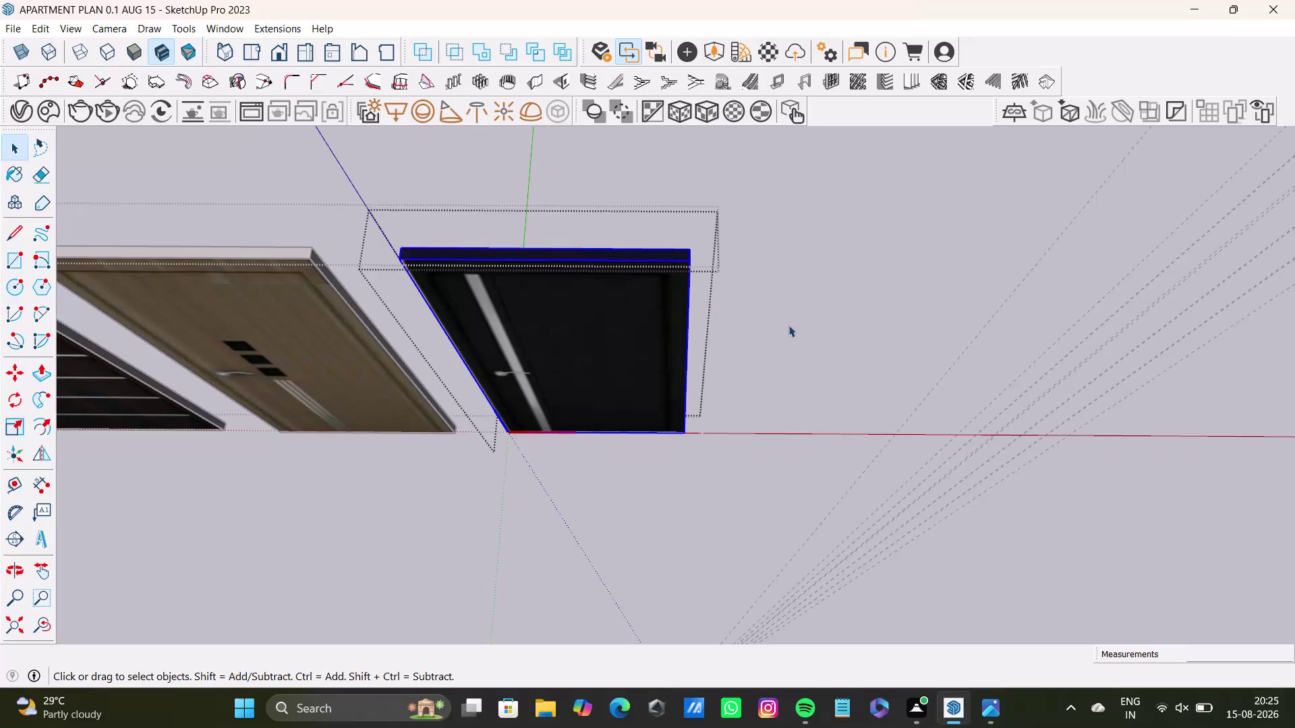
Deselect the black door and orbit around it, then back out to the whole row.
scroll(up, 3)
click(880, 289)
key(space)
middle_drag(785, 367, 787, 367)
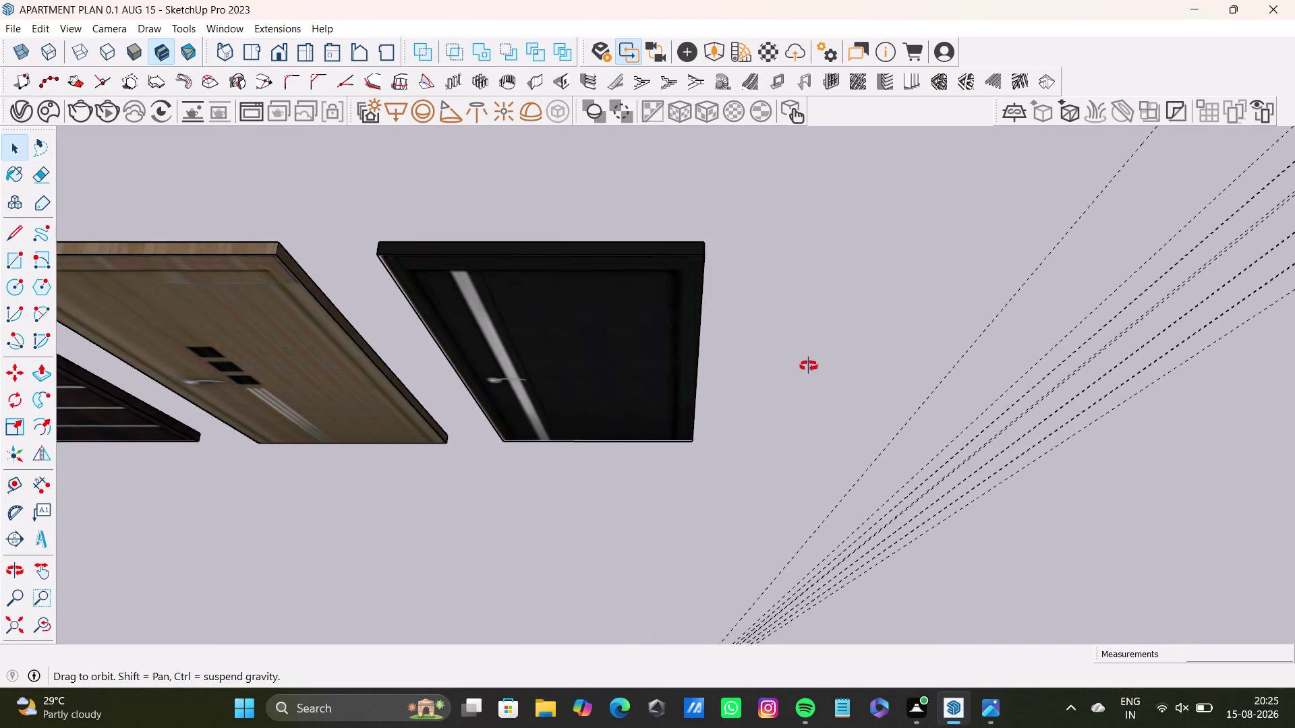
middle_drag(787, 367, 870, 359)
scroll(up, 3)
middle_drag(441, 271, 589, 231)
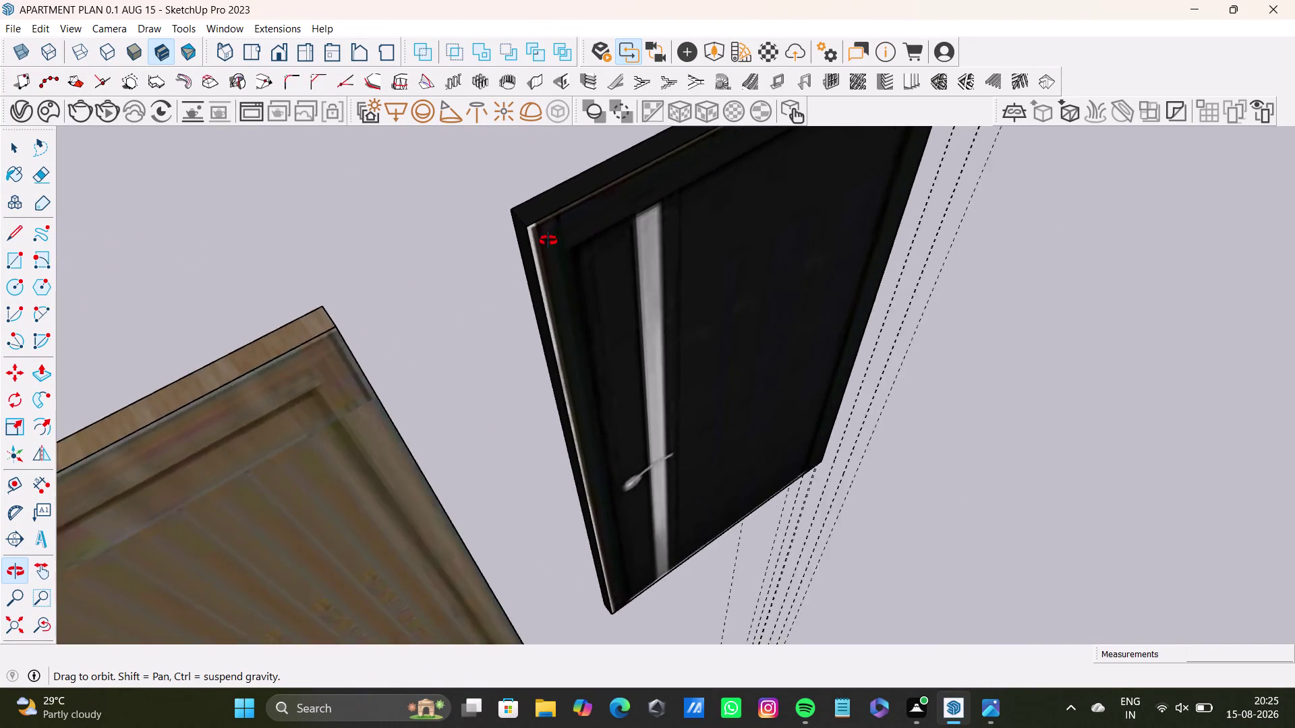
middle_drag(588, 231, 523, 247)
scroll(down, 3)
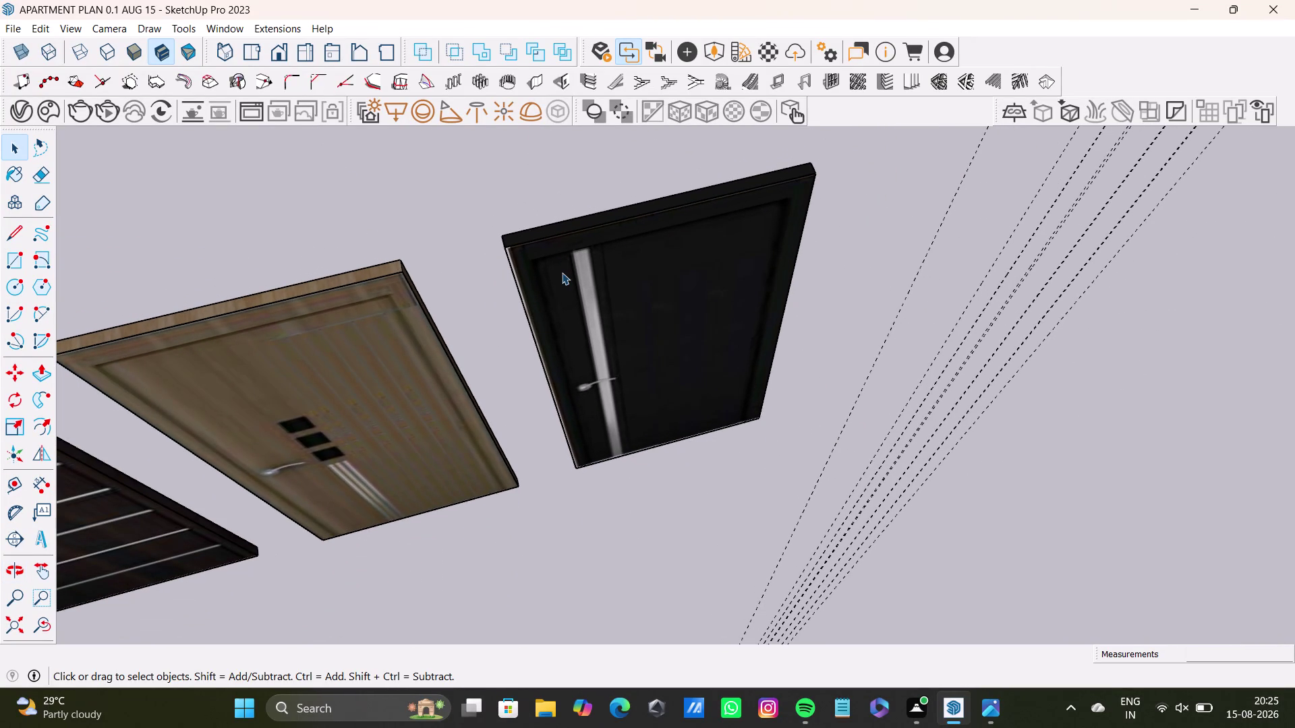
key(space)
scroll(down, 3)
middle_drag(659, 363, 732, 444)
middle_drag(734, 444, 583, 412)
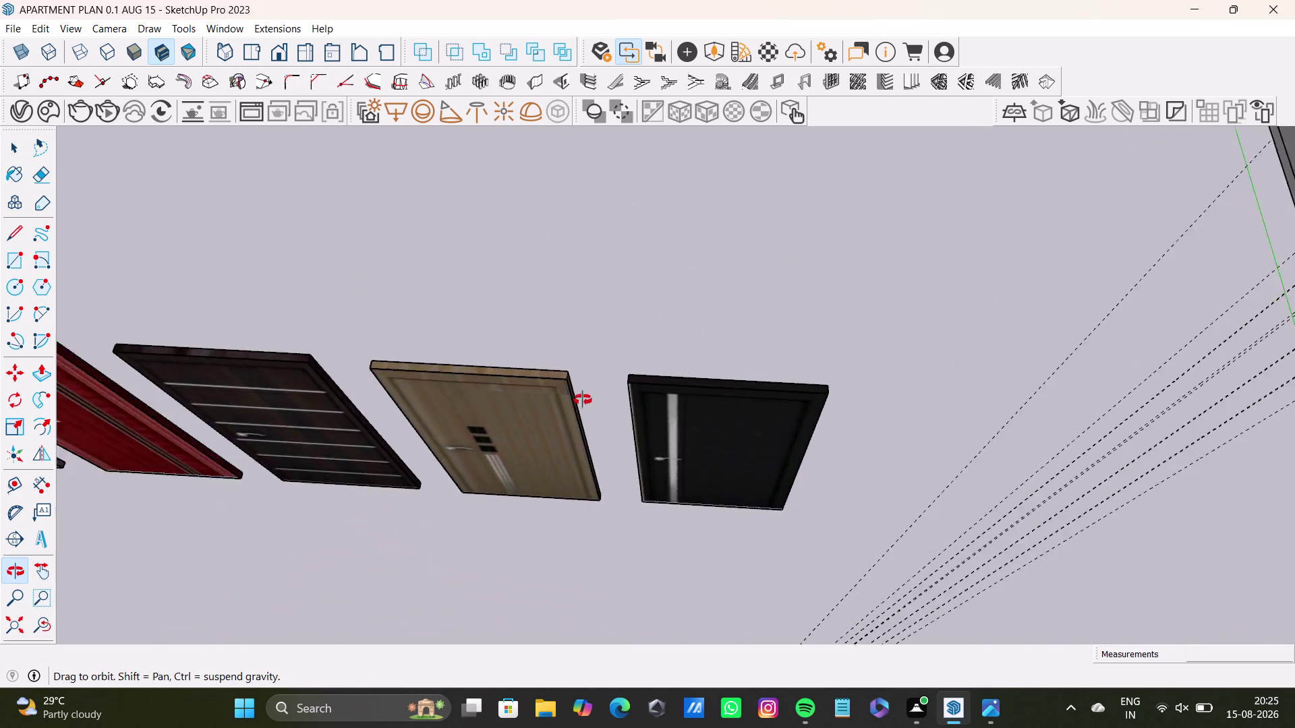
middle_drag(583, 412, 658, 279)
Try selecting the black door while orbiting to inspect its edge and thickness.
drag(608, 212, 921, 528)
triple_click(792, 442)
click(792, 442)
double_click(786, 443)
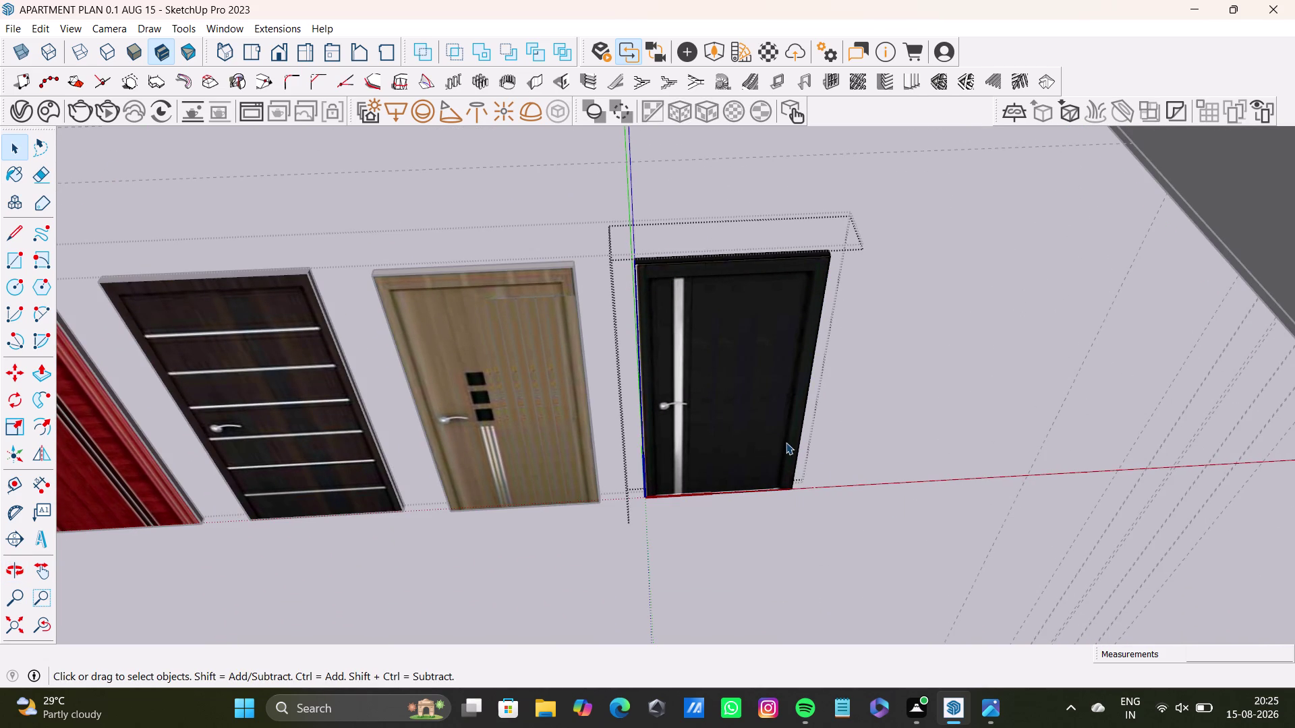
middle_drag(737, 461, 739, 635)
scroll(up, 3)
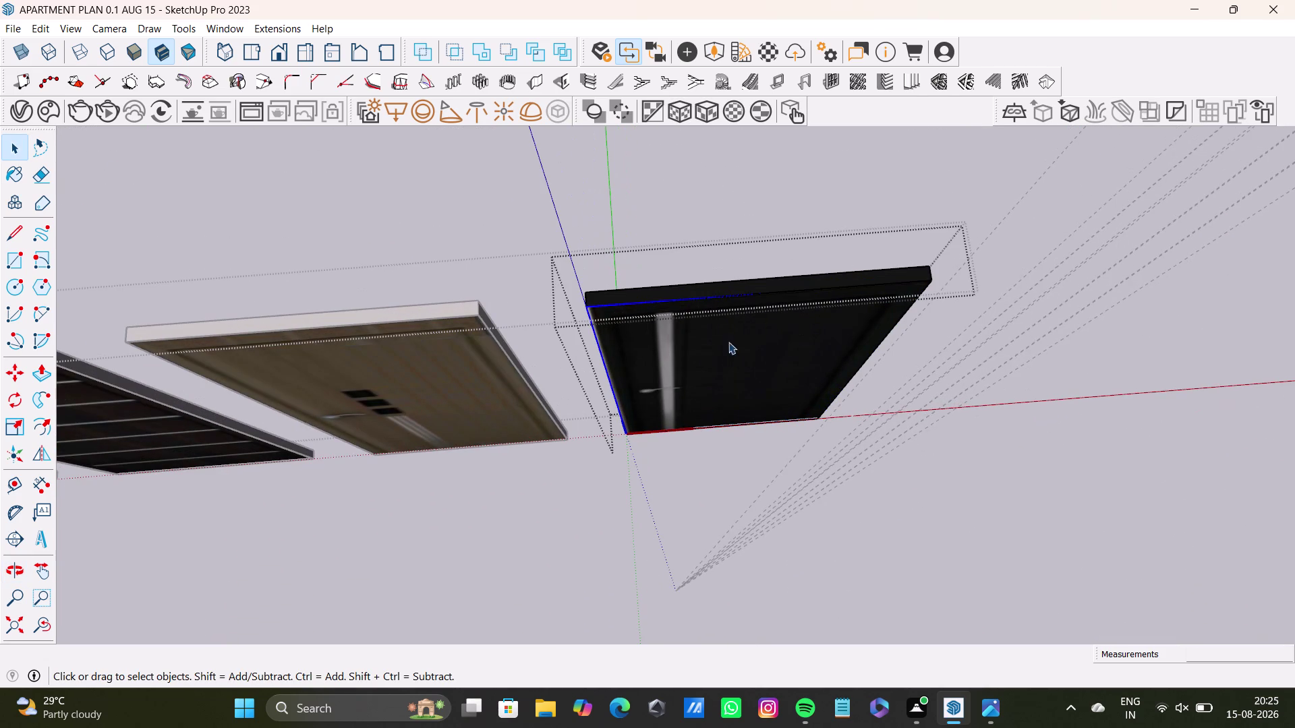
triple_click(737, 338)
drag(560, 263, 879, 480)
middle_drag(727, 400, 934, 454)
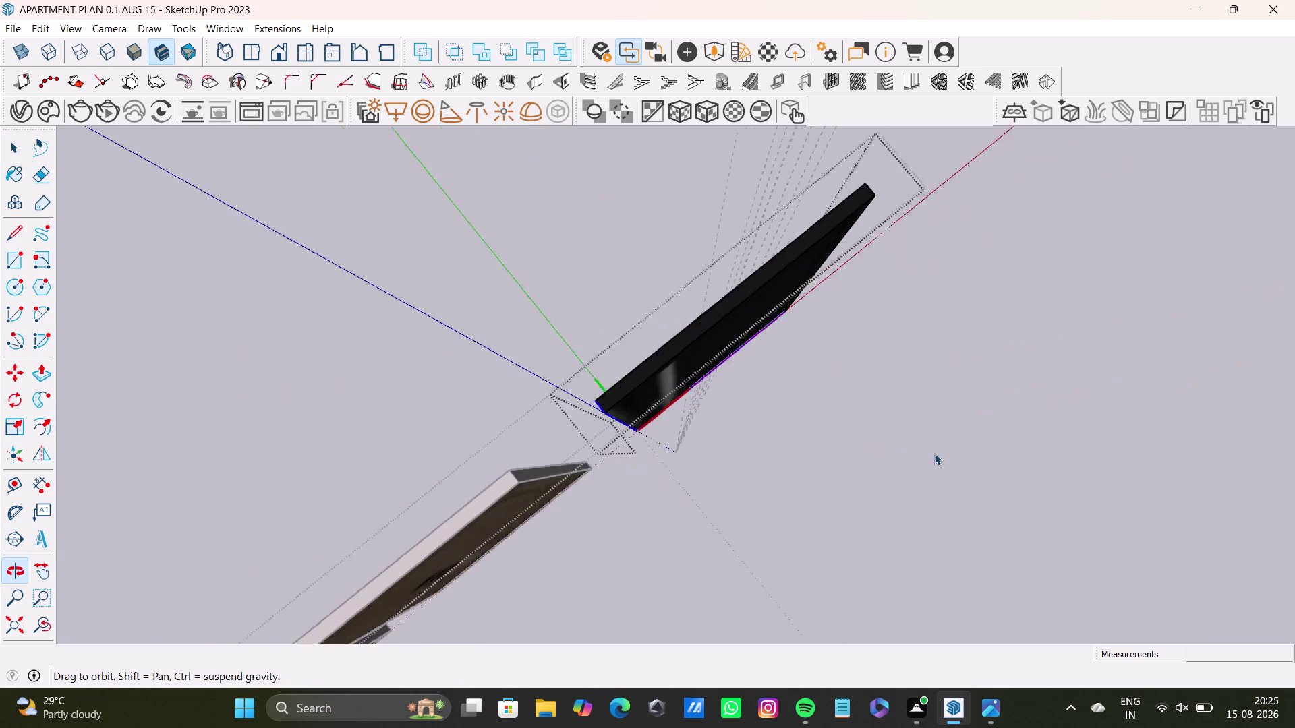
middle_drag(934, 454, 934, 454)
scroll(up, 3)
triple_click(682, 340)
click(684, 340)
middle_drag(782, 417, 477, 158)
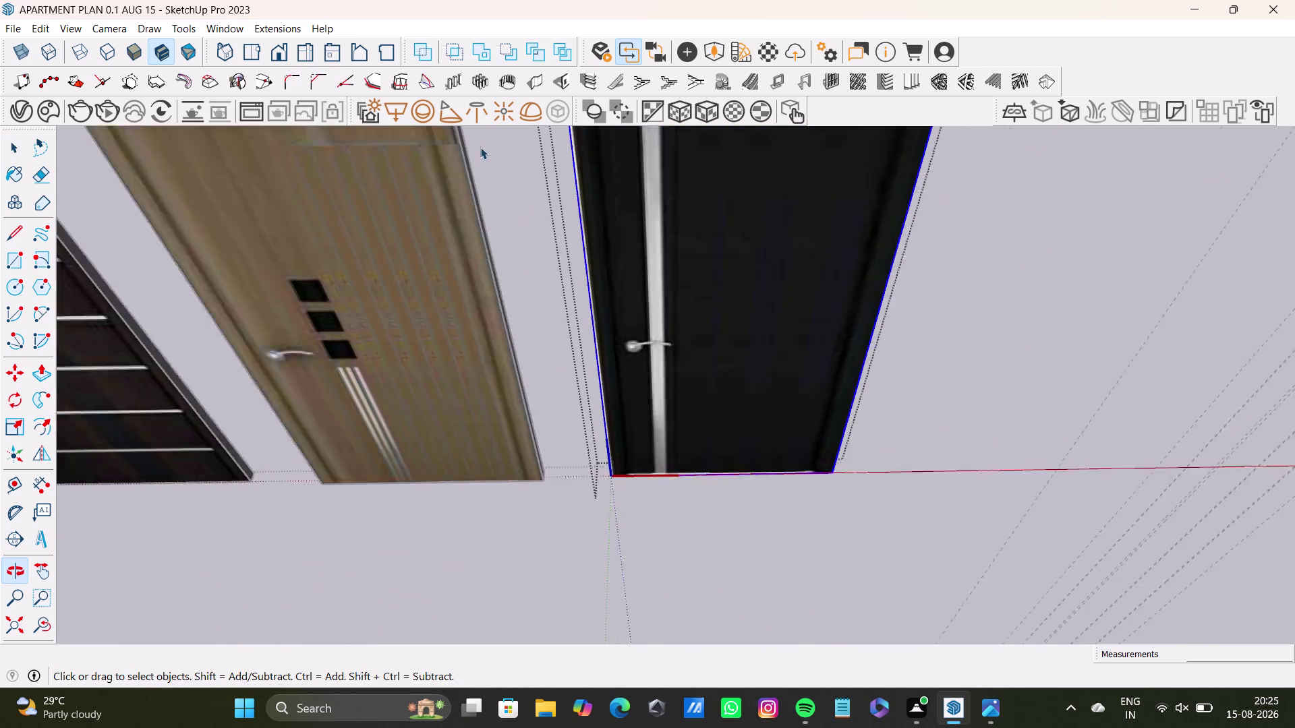
Orbit out until the row of doors beside the building is in view.
key(space)
click(900, 418)
click(928, 408)
click(928, 407)
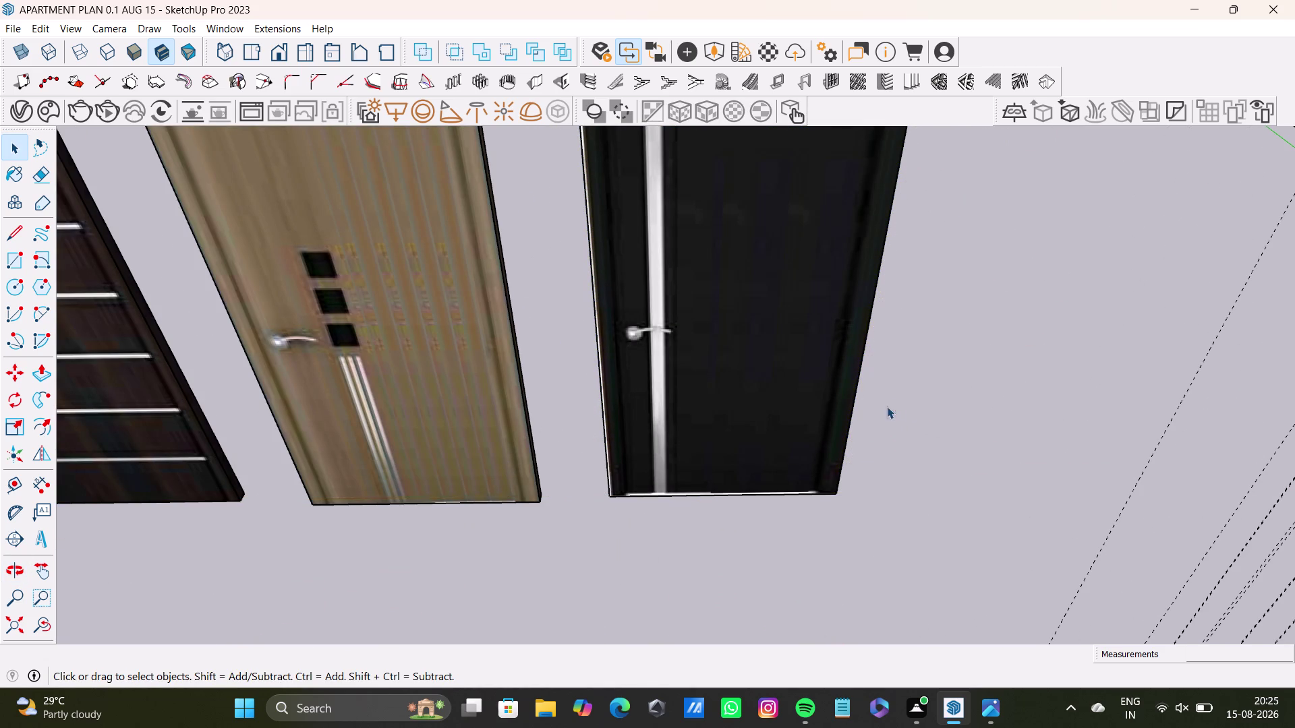
middle_drag(884, 417, 812, 611)
middle_drag(641, 404, 629, 199)
middle_drag(646, 262, 732, 407)
middle_drag(761, 417, 740, 290)
scroll(down, 3)
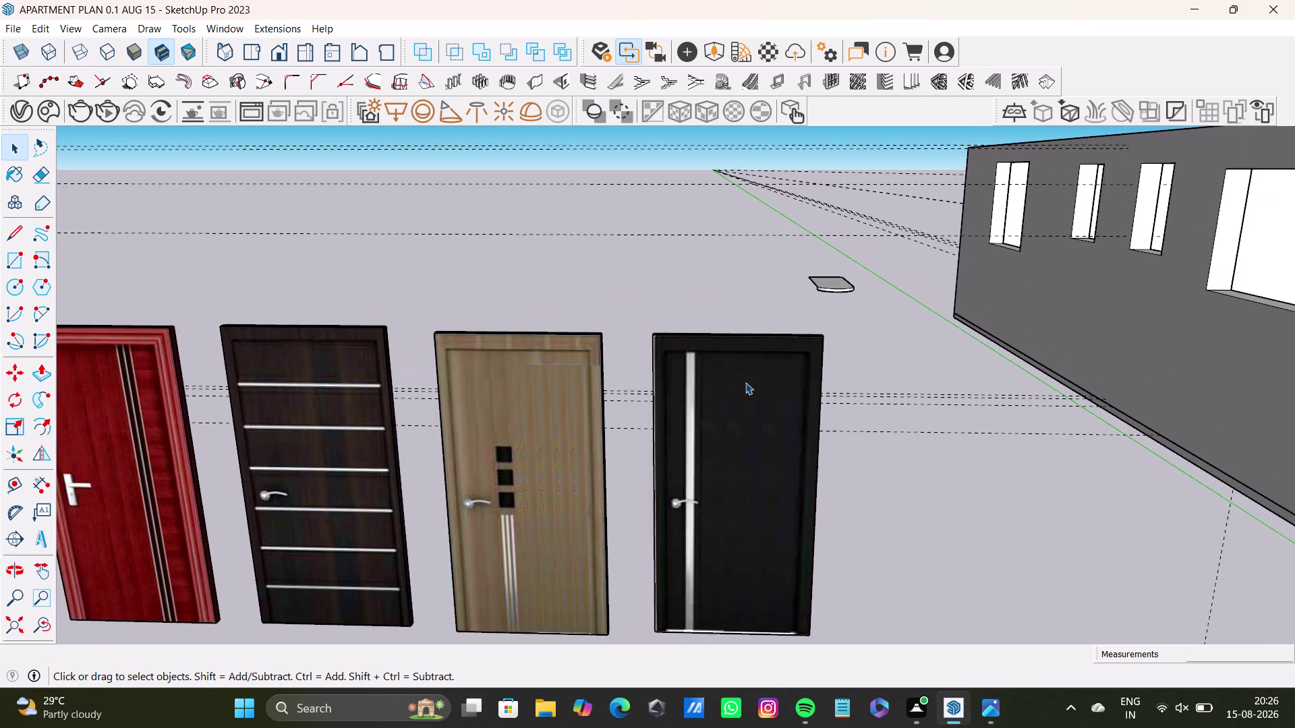
scroll(down, 3)
middle_drag(745, 382, 815, 331)
middle_click(403, 403)
scroll(down, 3)
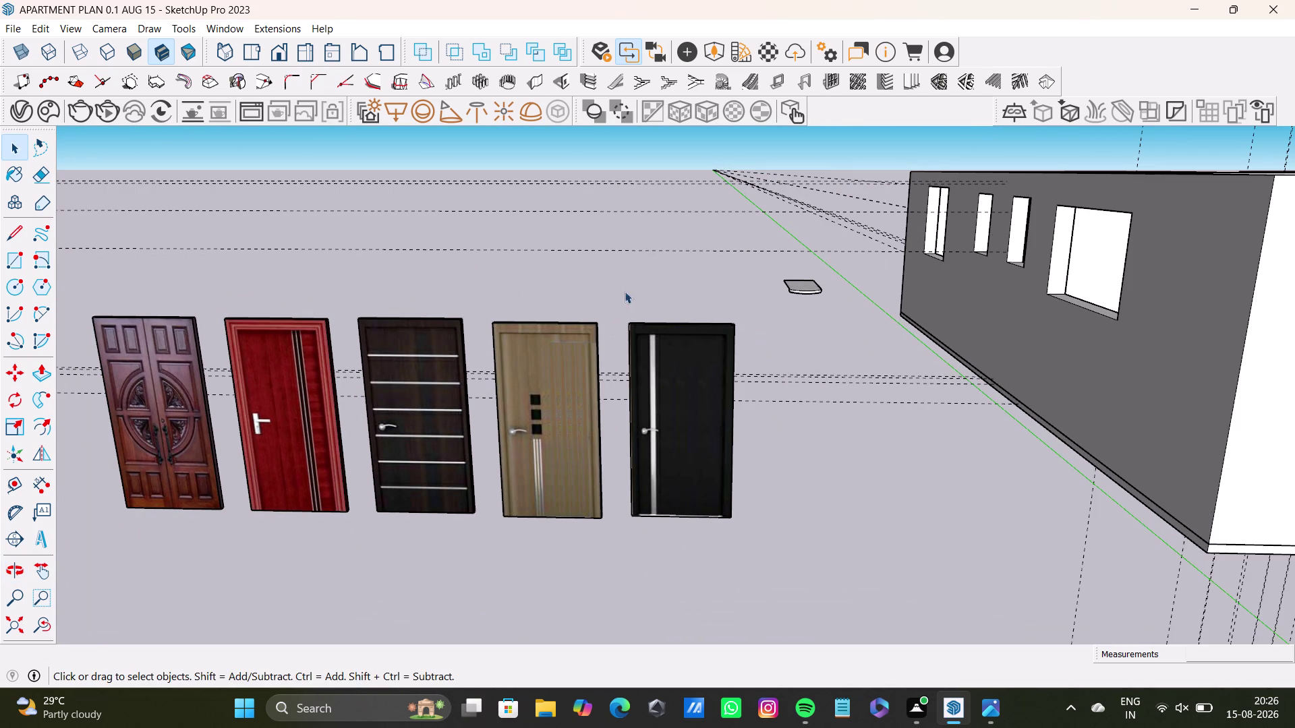
Enter the doors group and box-select all of the black door's geometry.
drag(624, 297, 767, 546)
triple_click(723, 500)
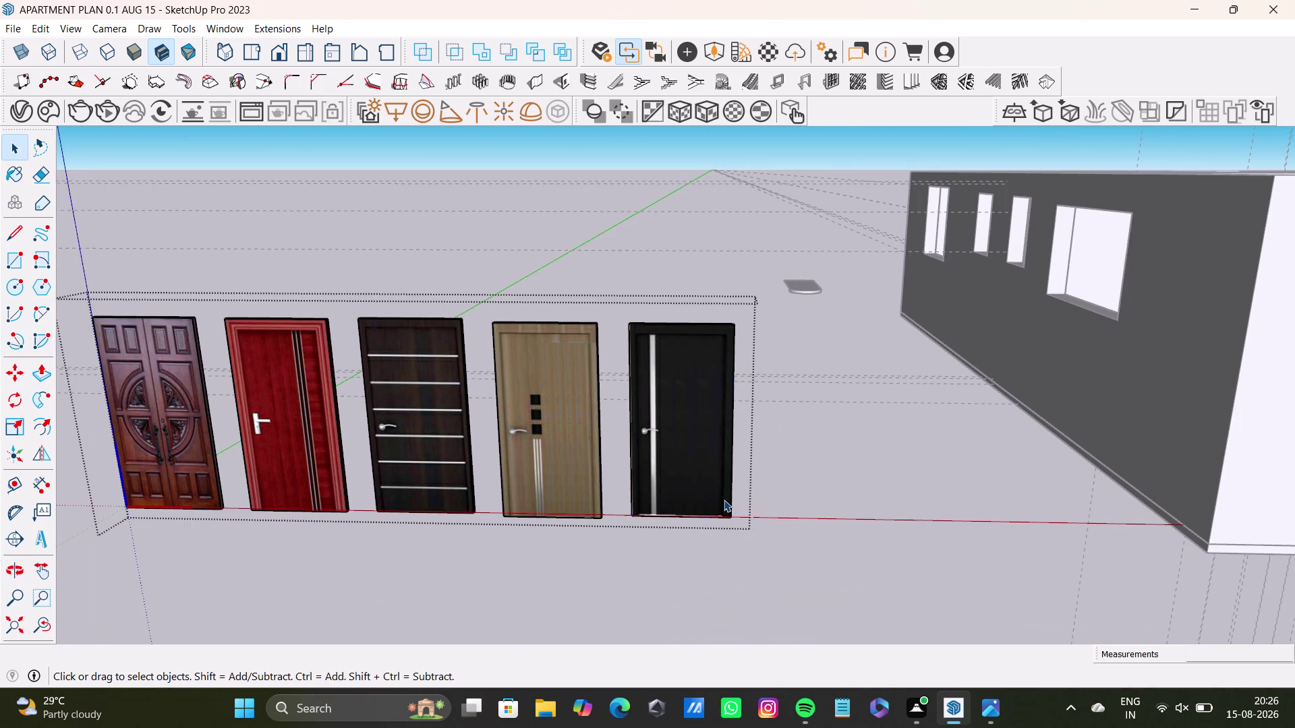
click(724, 500)
drag(616, 319, 774, 559)
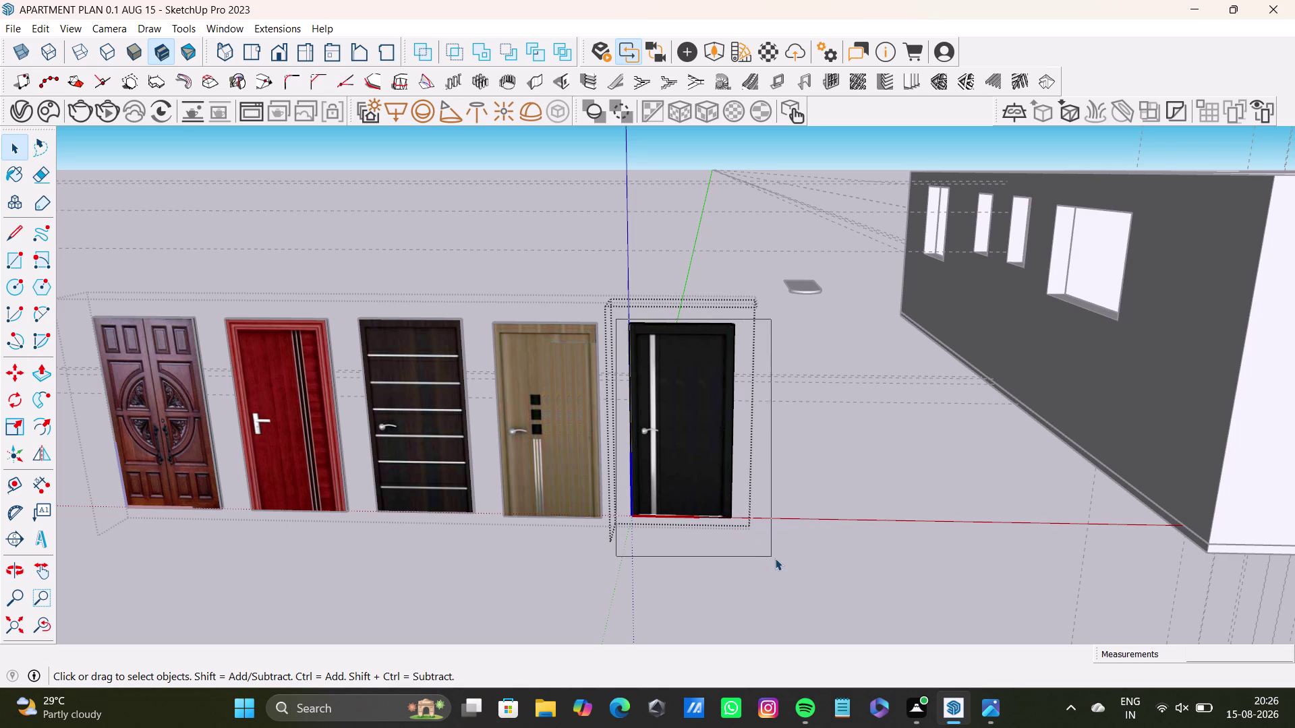
drag(774, 558, 780, 561)
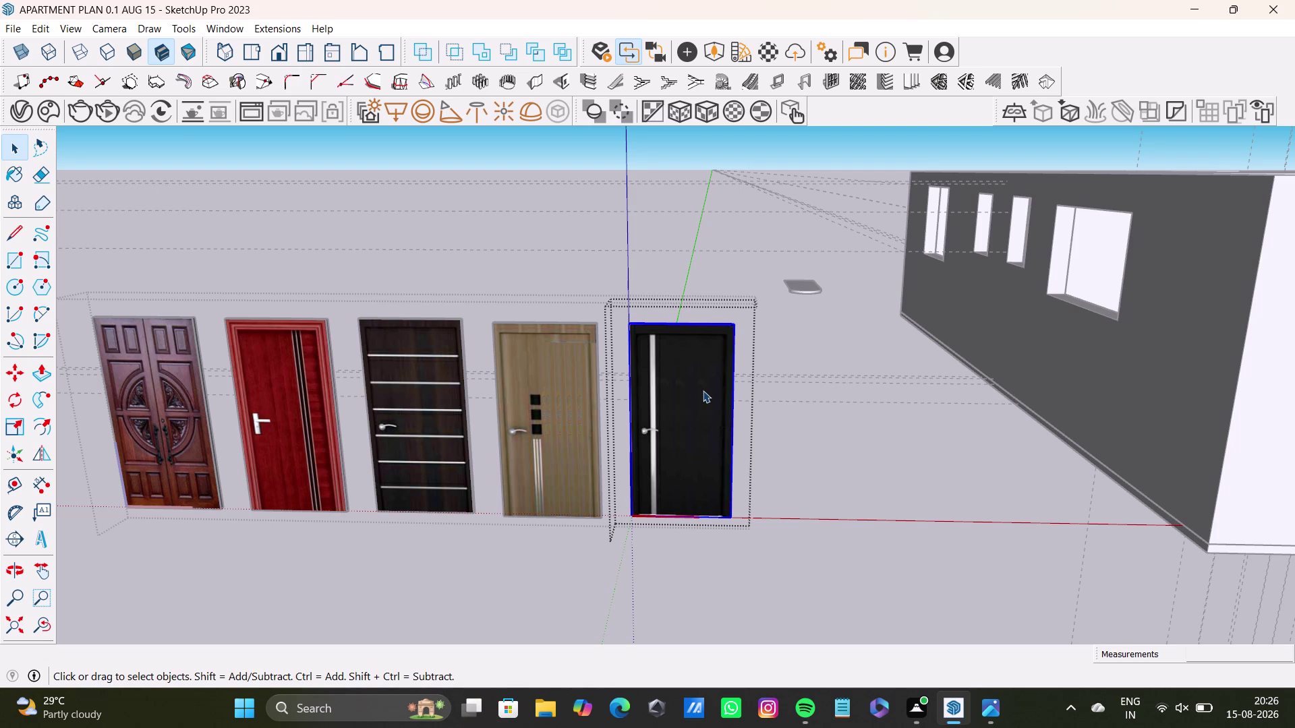
triple_click(702, 390)
drag(612, 300, 698, 514)
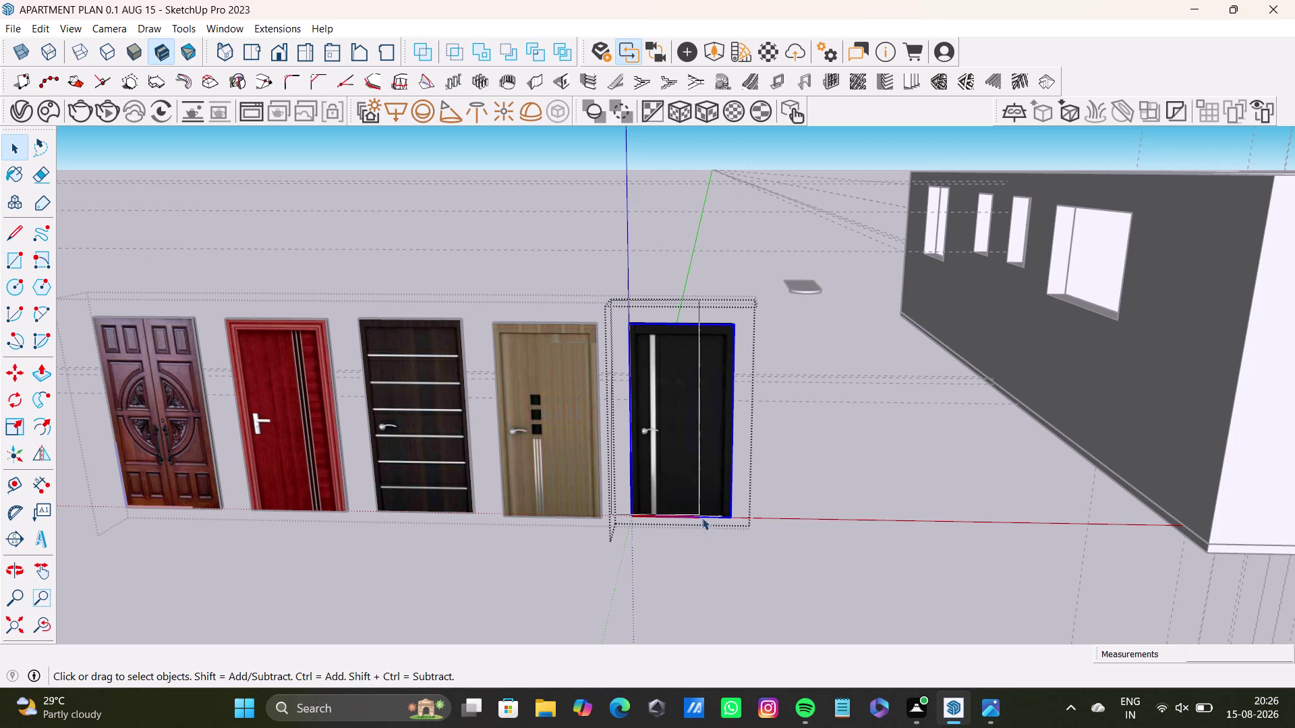
drag(697, 514, 748, 538)
Pick up the black door by its bottom corner and carry it over the apartment plan.
key(m)
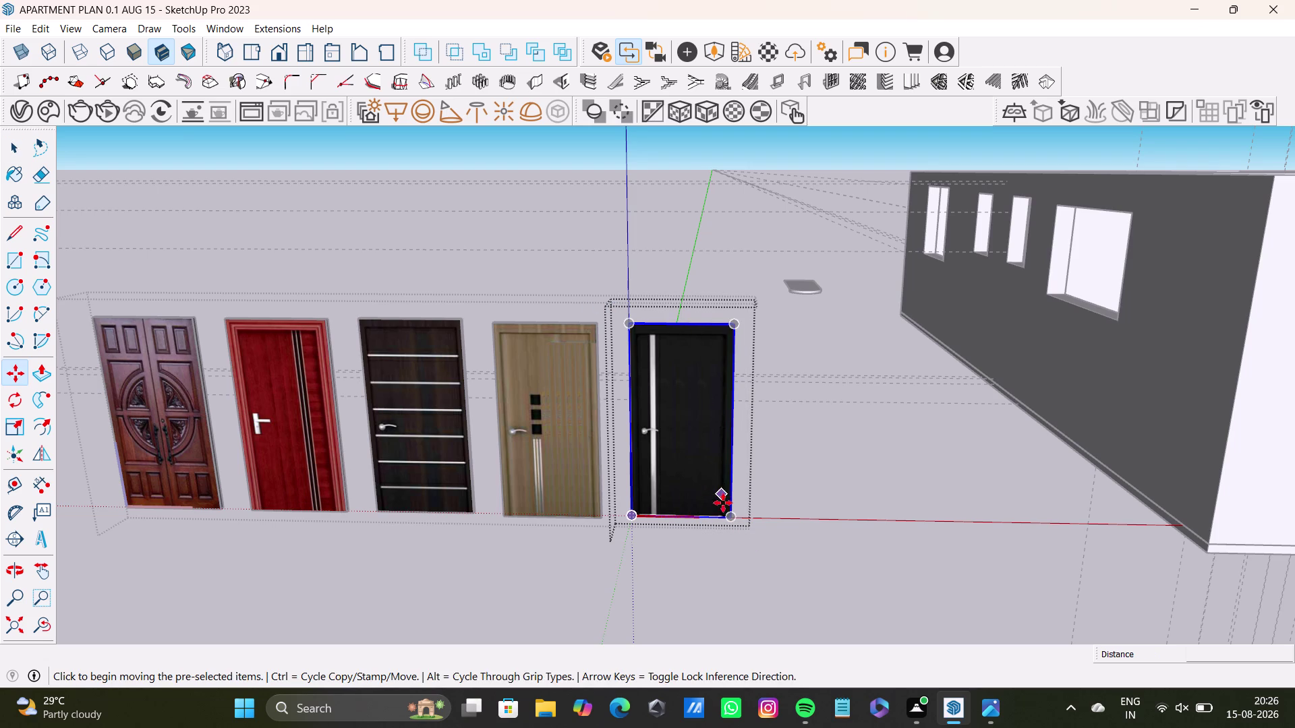
click(729, 516)
scroll(down, 3)
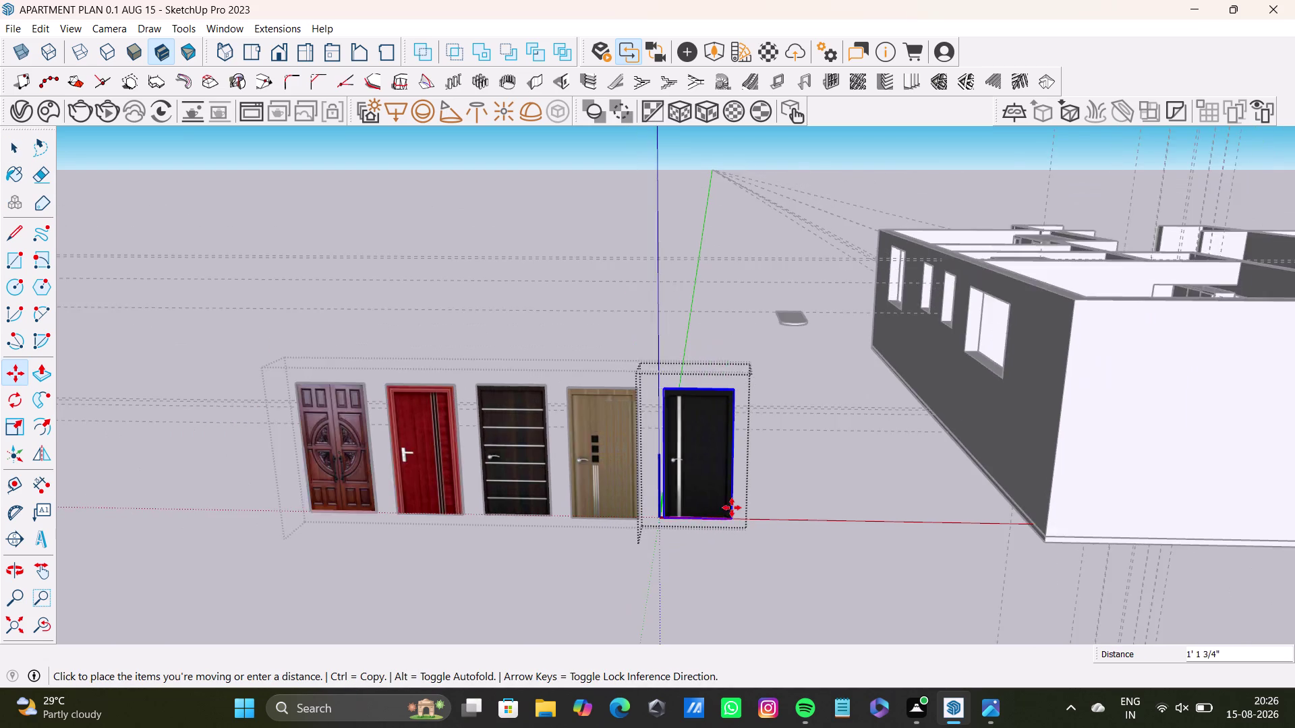
scroll(down, 3)
scroll(down, 3)
middle_drag(778, 487, 294, 496)
scroll(up, 3)
middle_drag(658, 422, 602, 674)
middle_drag(675, 600, 394, 543)
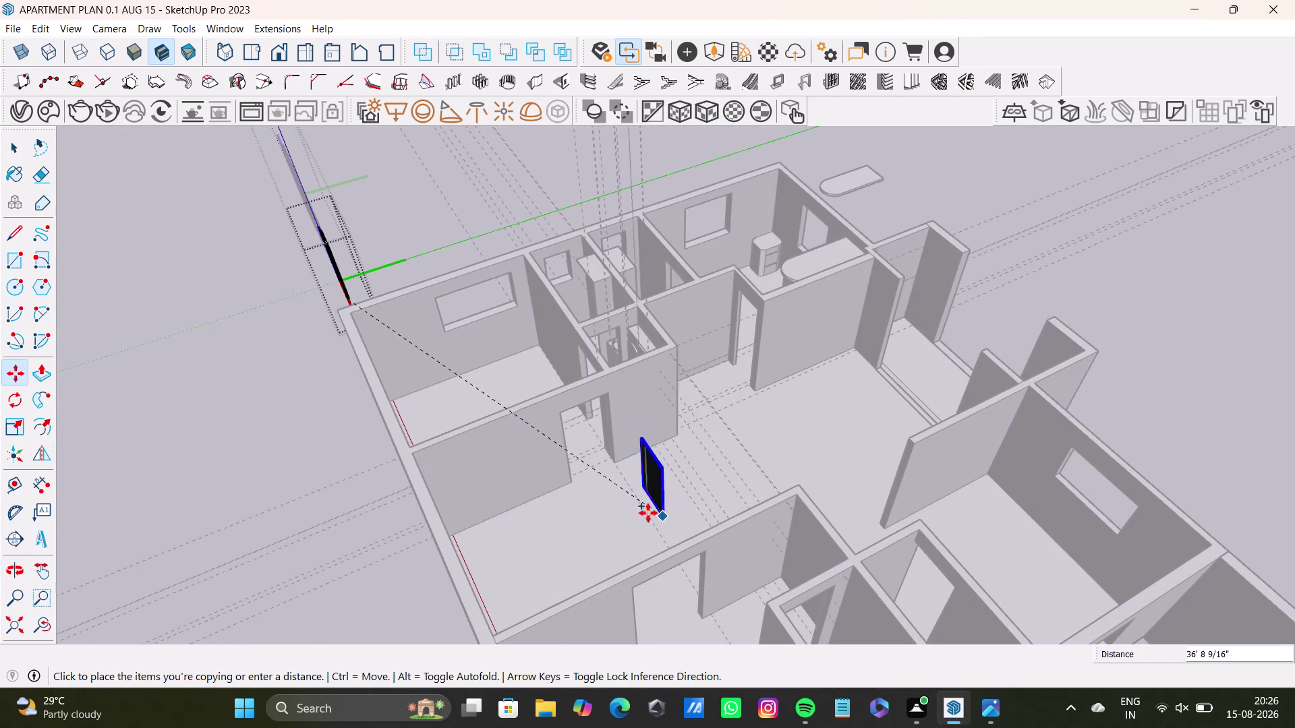
scroll(up, 3)
Zoom in on the interior doorway and drop the door copy at its corner.
middle_drag(738, 391, 816, 403)
scroll(up, 3)
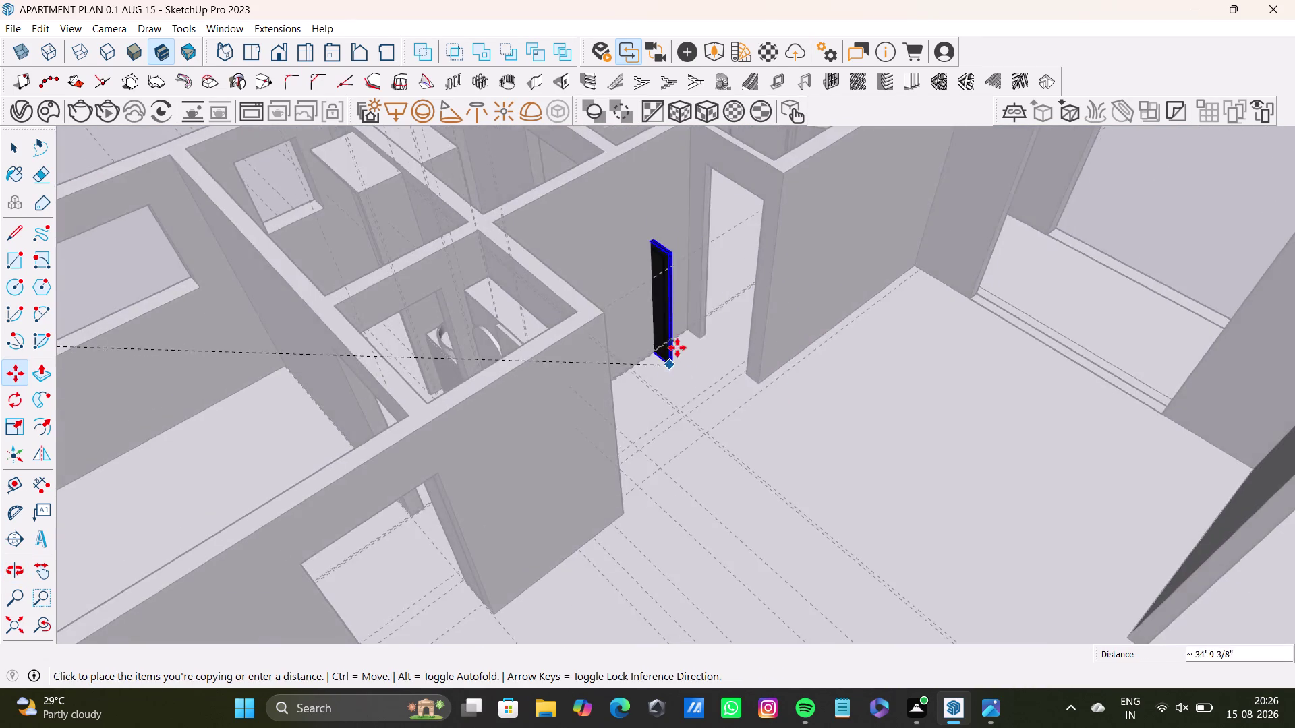
scroll(up, 3)
middle_drag(697, 367, 813, 440)
middle_drag(722, 352, 818, 353)
scroll(up, 3)
middle_drag(693, 317, 766, 291)
scroll(up, 3)
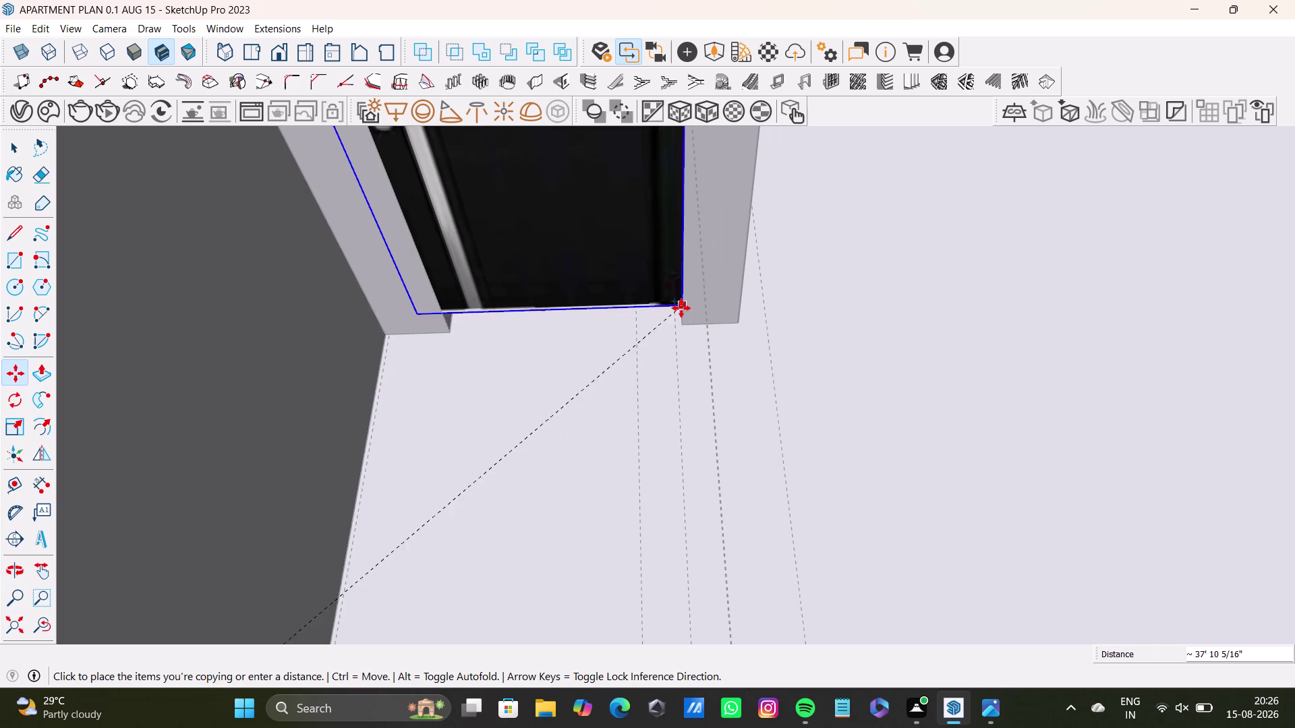
click(686, 317)
Orbit to check the door copy standing in the doorway.
scroll(down, 3)
middle_drag(546, 289, 605, 572)
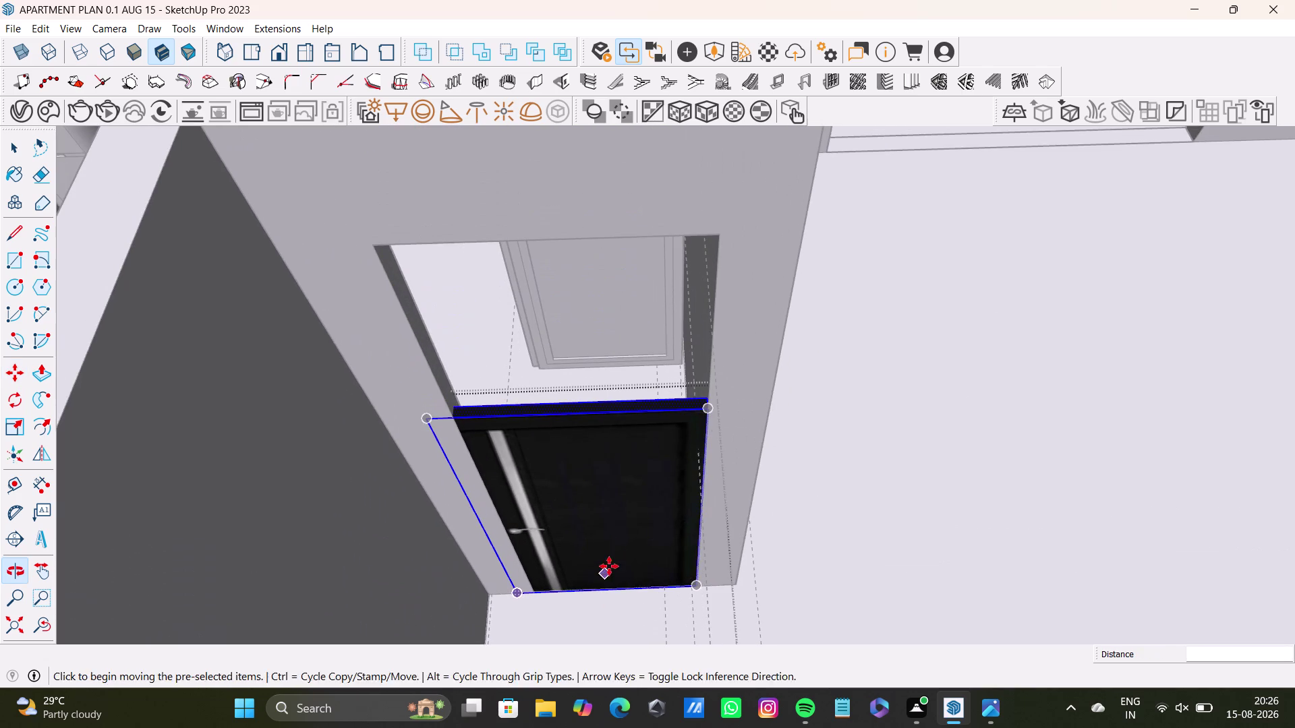
middle_drag(616, 526, 593, 524)
key(s)
scroll(up, 3)
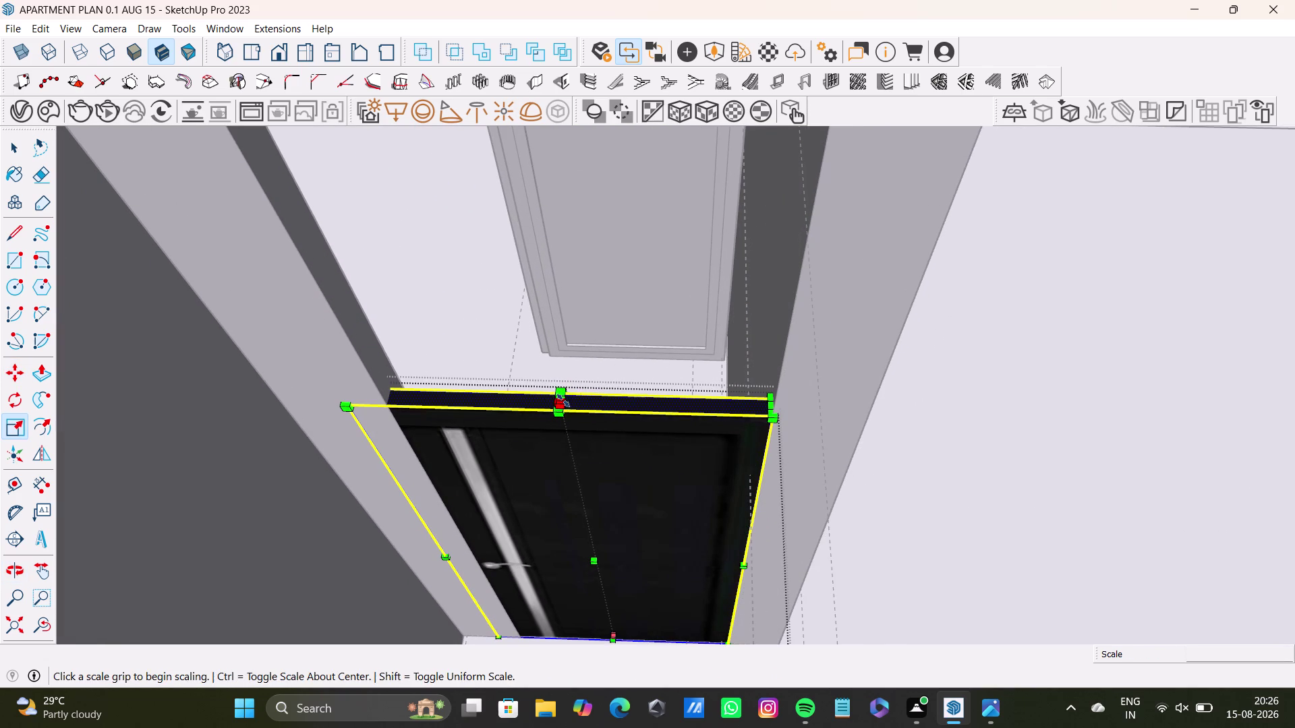
Drag the door's top grip upward to Blue Scale 1.15, meeting the doorway top.
scroll(up, 3)
drag(561, 397, 546, 232)
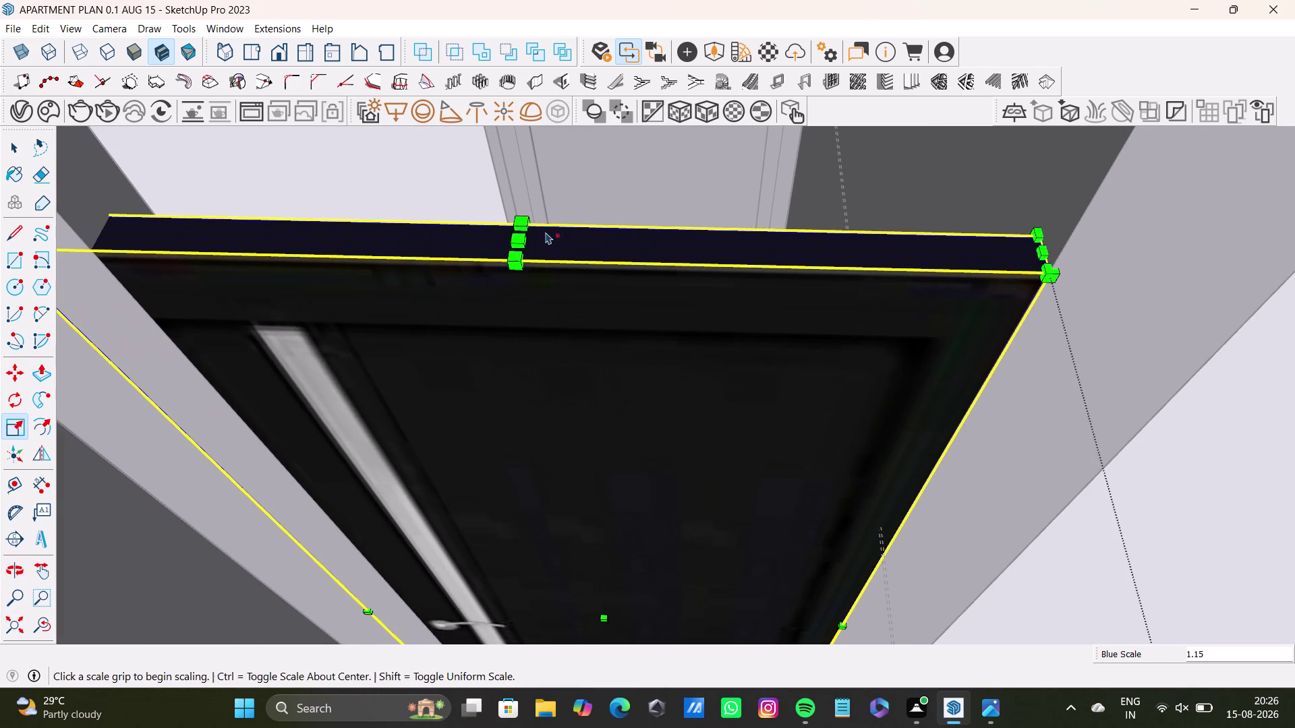
scroll(down, 3)
middle_drag(545, 234, 573, 421)
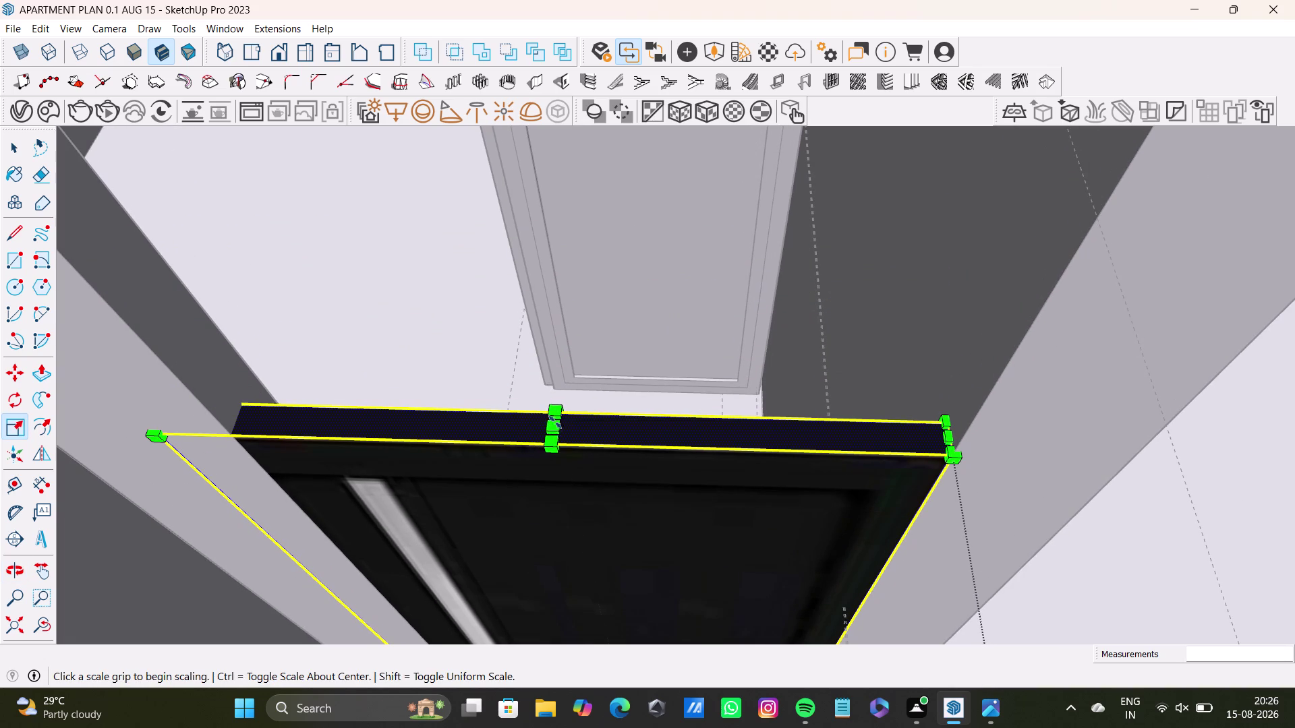
drag(553, 428, 538, 195)
scroll(down, 3)
middle_drag(559, 309, 565, 416)
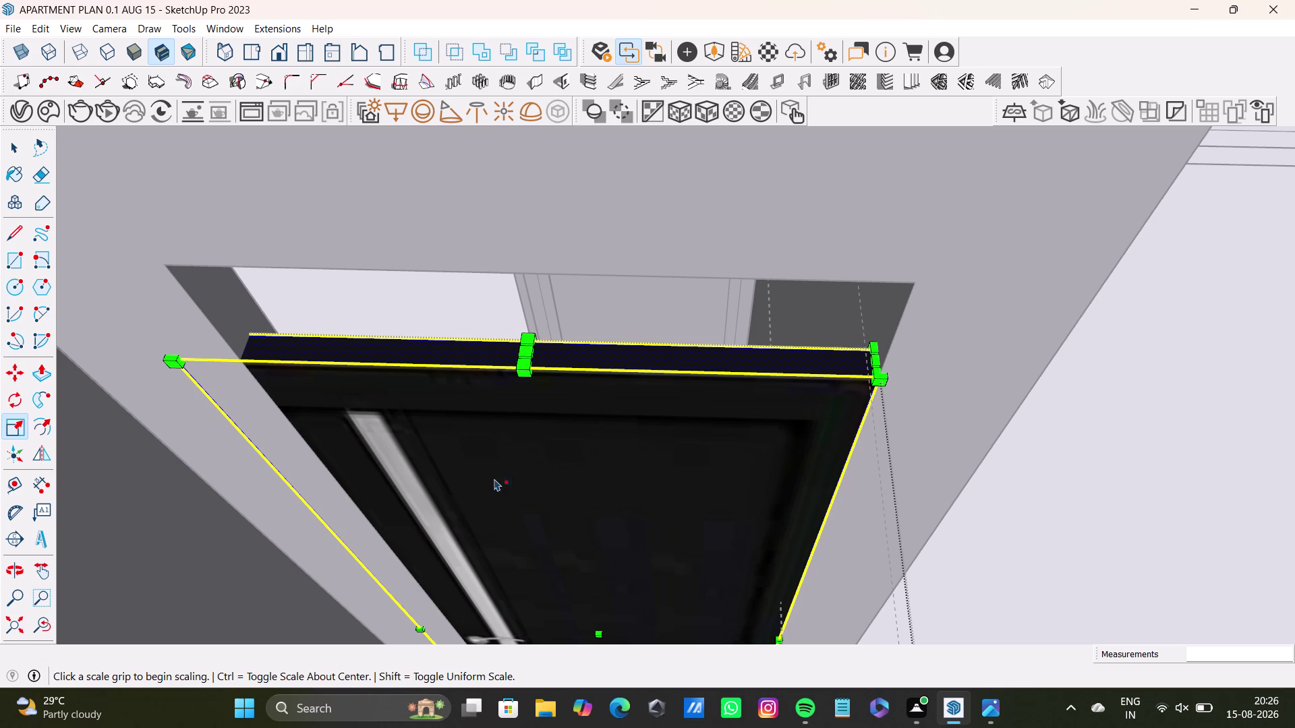
Pull back to view the apartment, then switch to Select and deselect the door.
scroll(down, 3)
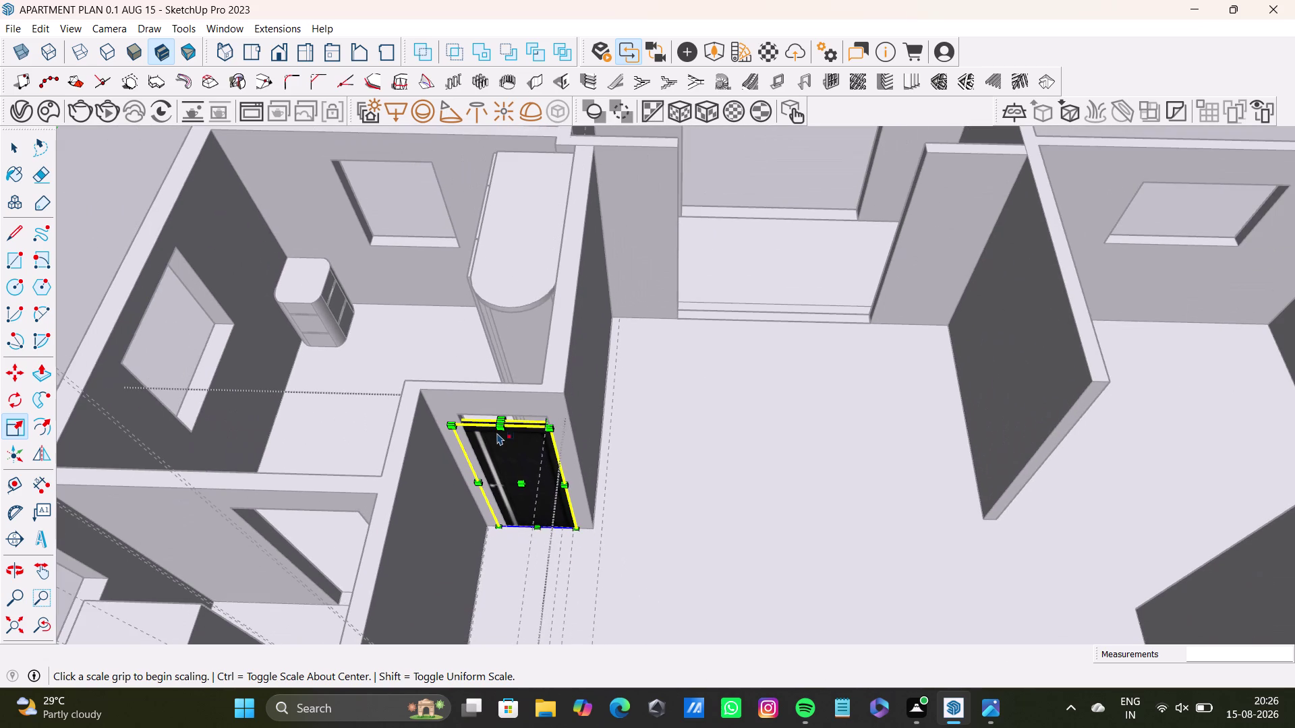
scroll(down, 3)
middle_drag(507, 447, 496, 353)
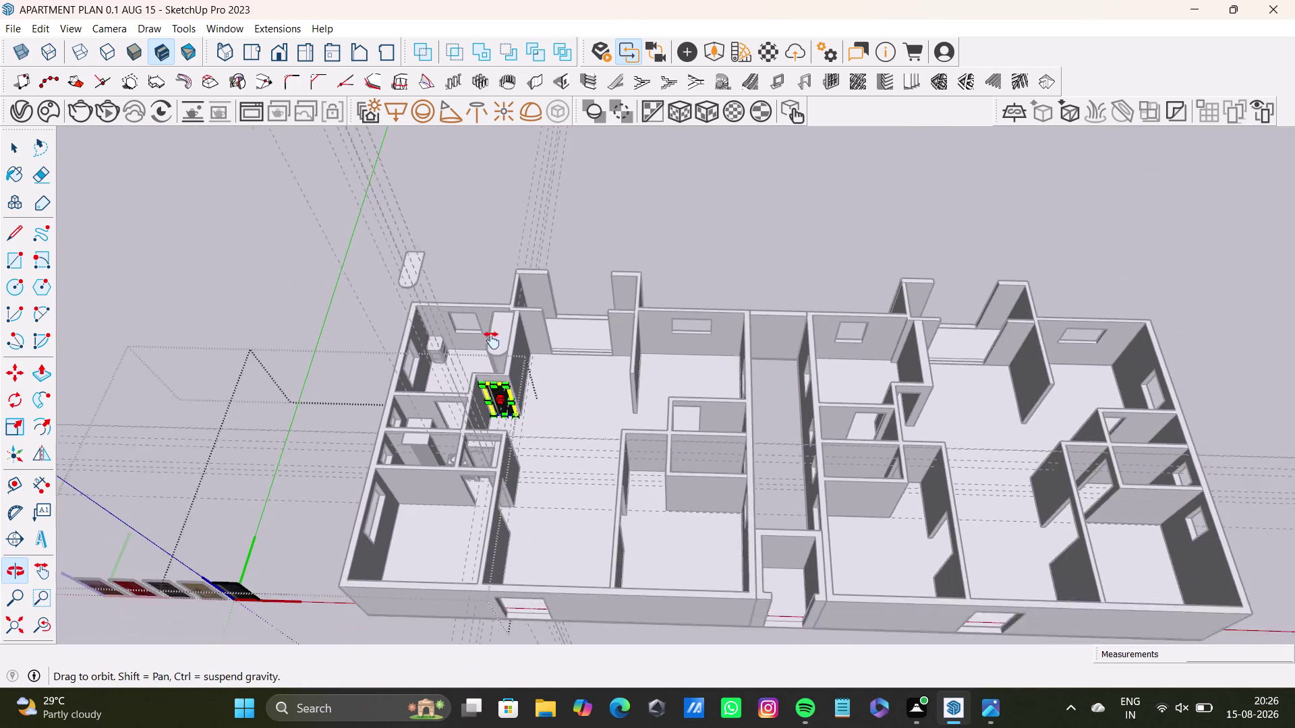
middle_drag(495, 353, 491, 339)
scroll(up, 3)
key(space)
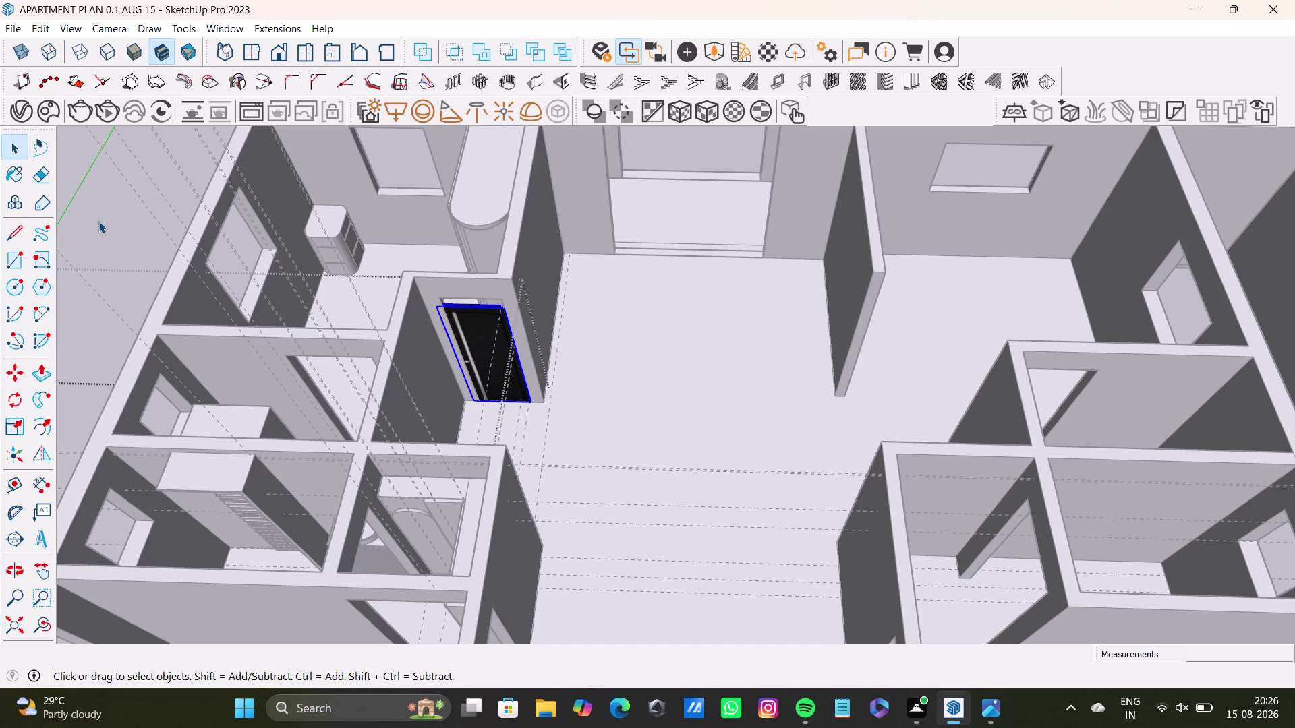
click(141, 245)
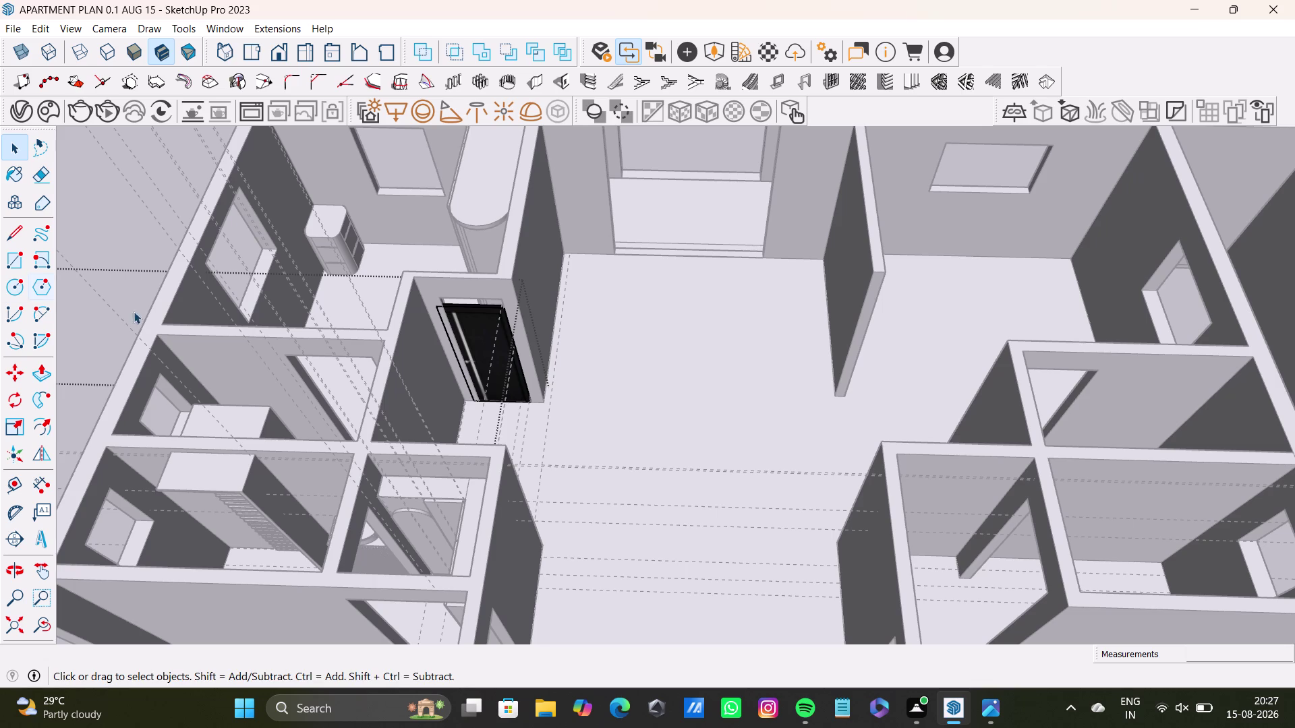
scroll(down, 3)
key(space)
click(147, 211)
click(165, 224)
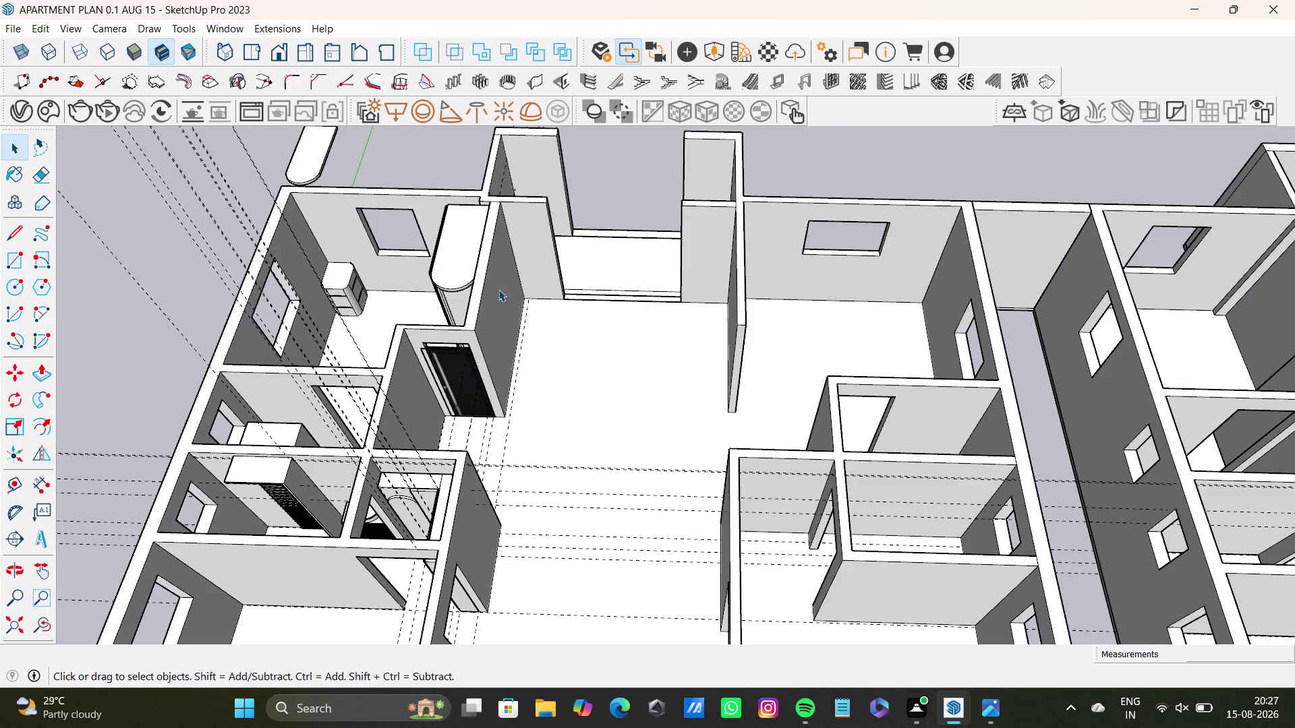
middle_drag(693, 454, 667, 426)
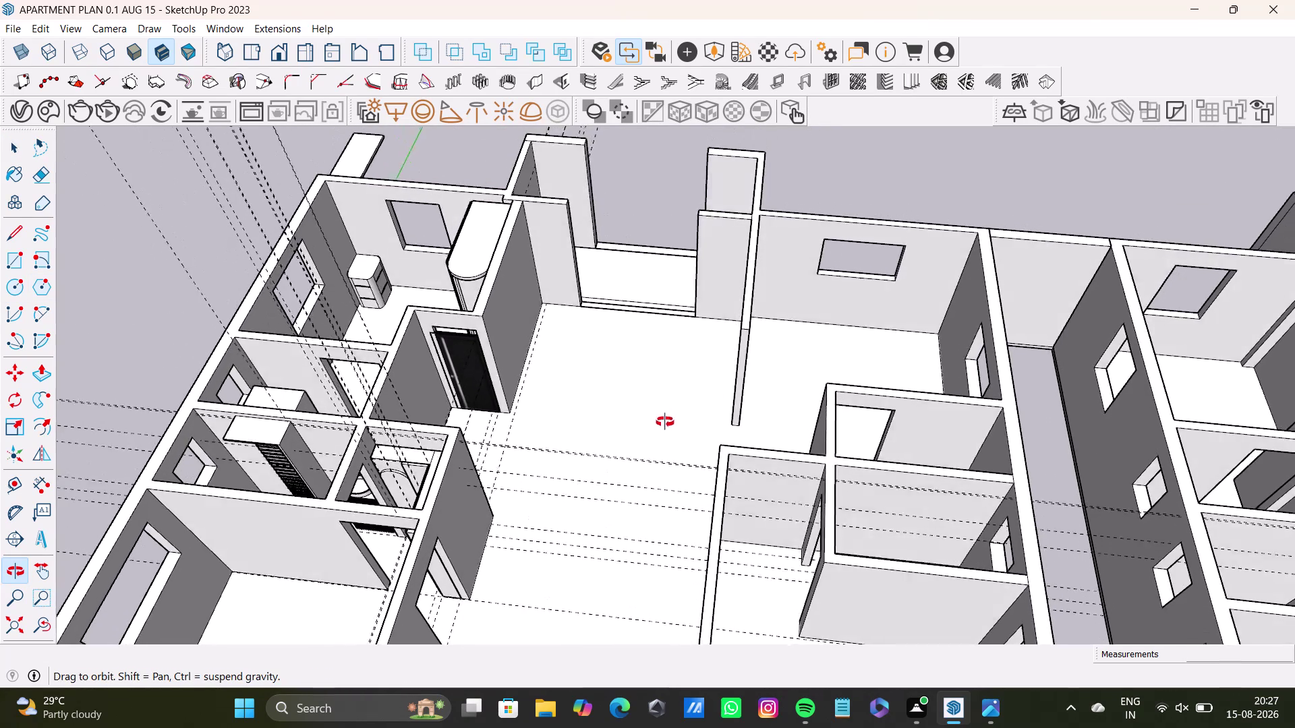
middle_drag(667, 426, 560, 371)
scroll(down, 3)
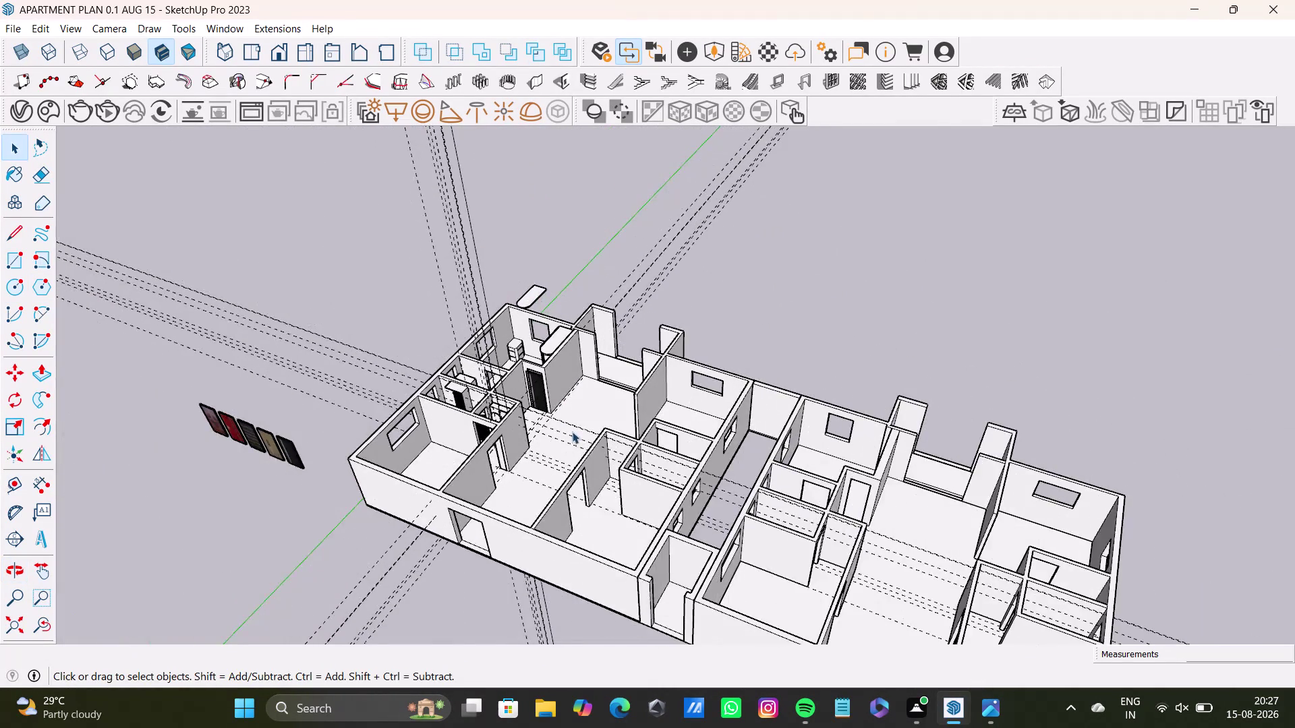
scroll(down, 3)
middle_drag(572, 432, 446, 337)
middle_drag(482, 457, 673, 282)
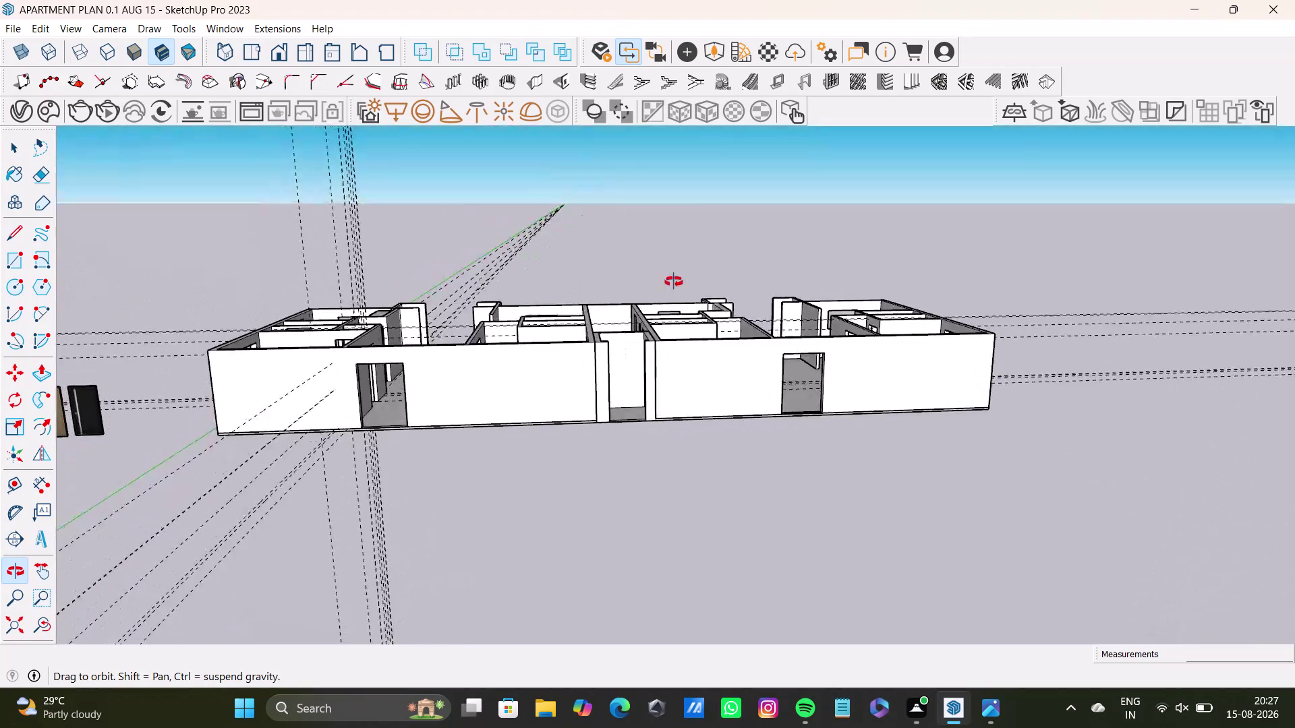
middle_drag(673, 282, 654, 514)
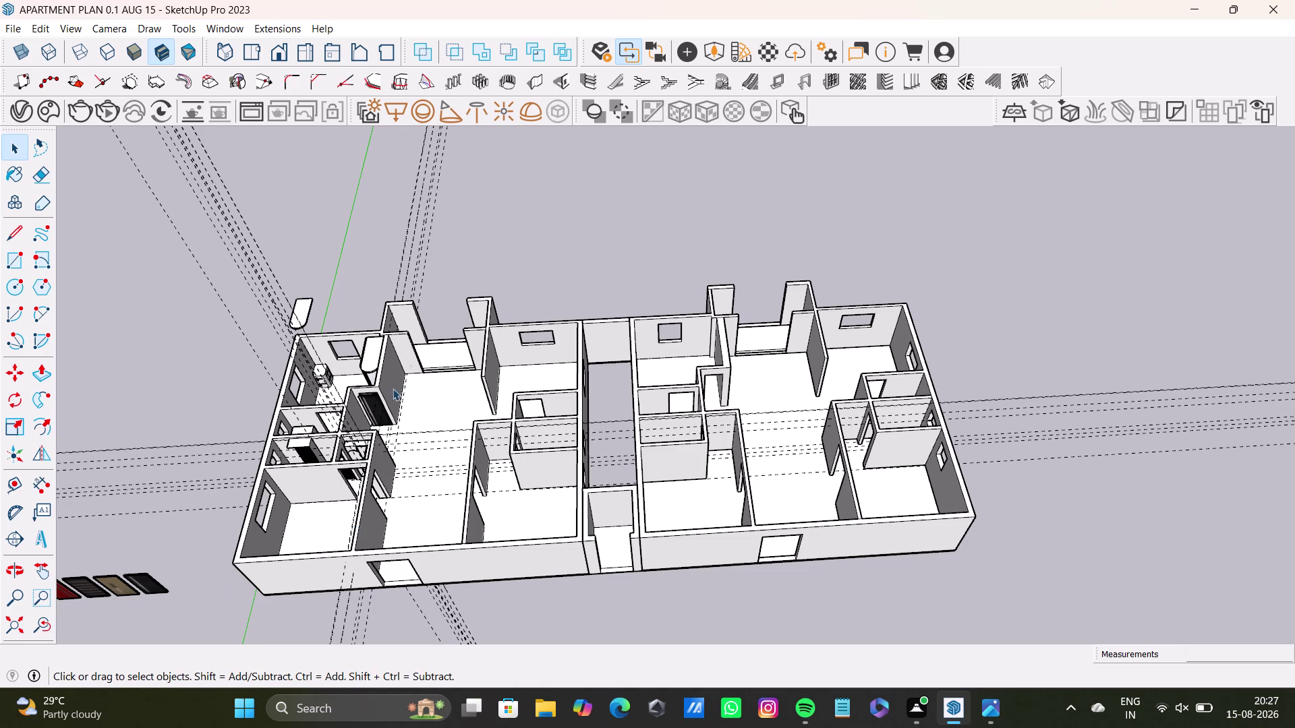
scroll(up, 3)
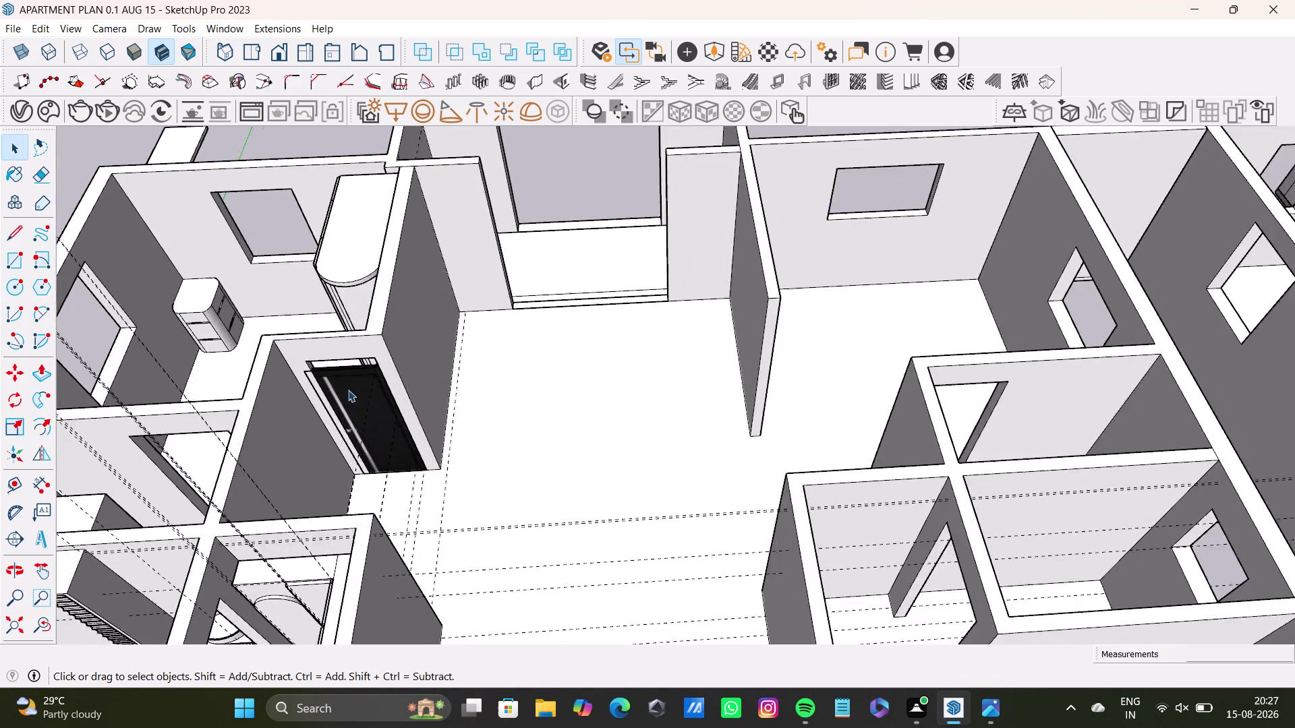
scroll(up, 3)
key(s)
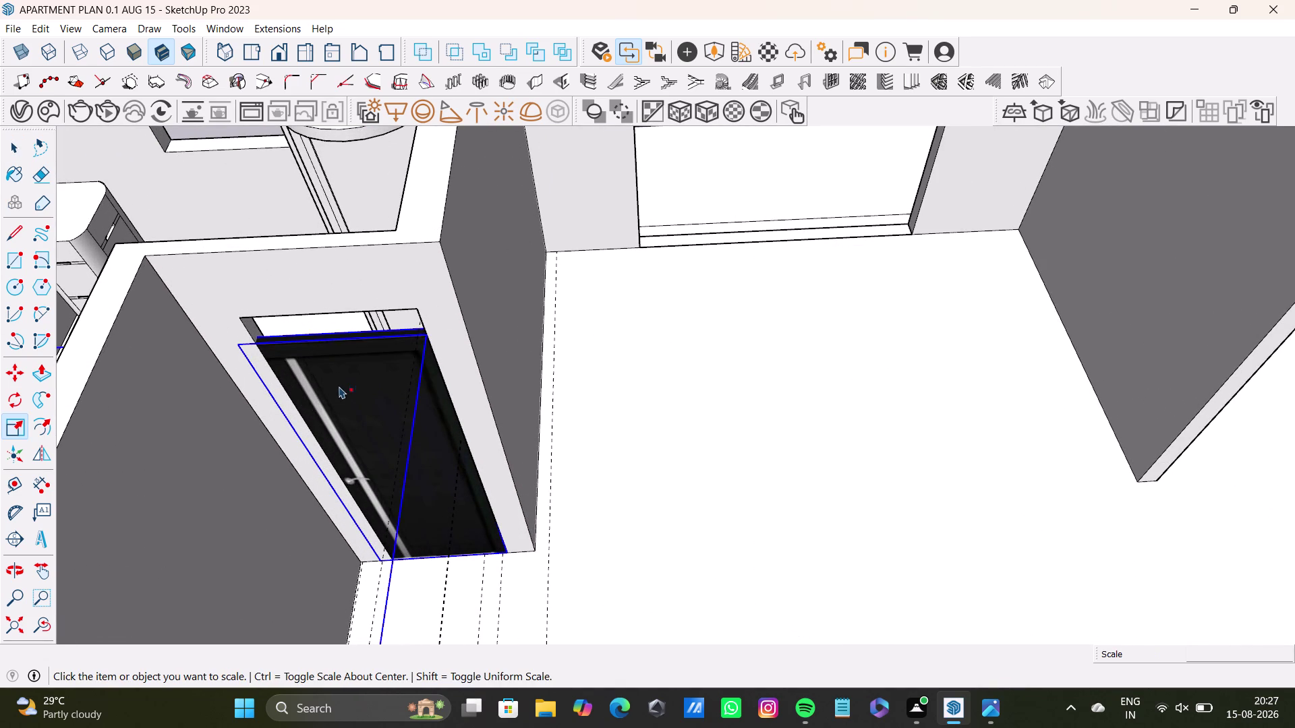
key(s)
scroll(down, 3)
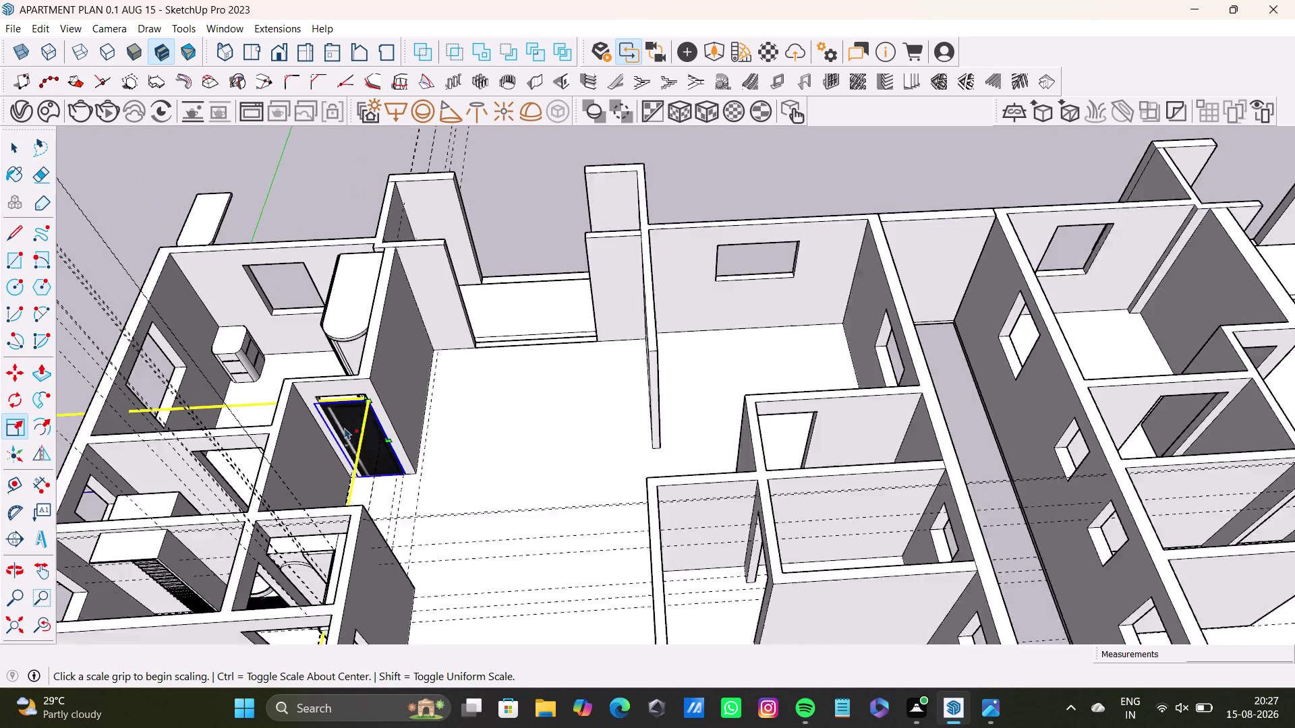